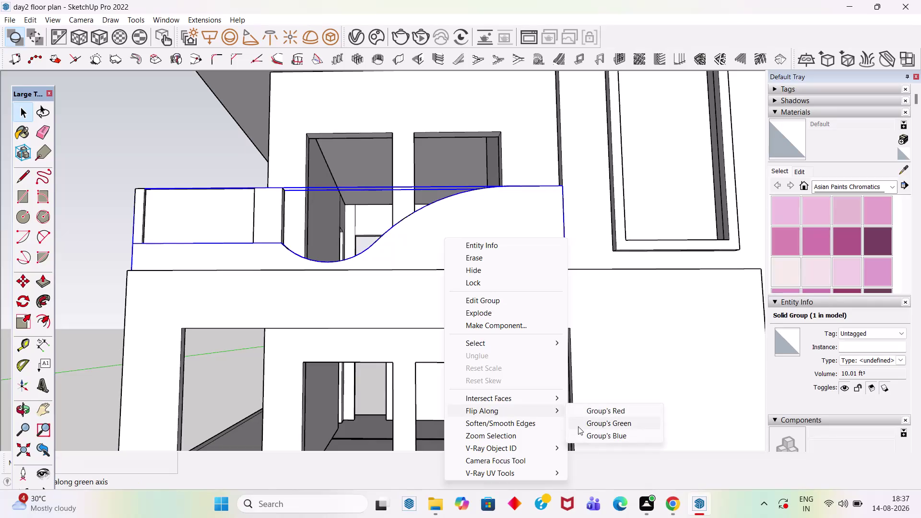
Try deleting the curved cutter shape, inspect the parapet from the side, then undo both changes.
click(605, 438)
scroll(down, 3)
middle_drag(428, 235, 471, 299)
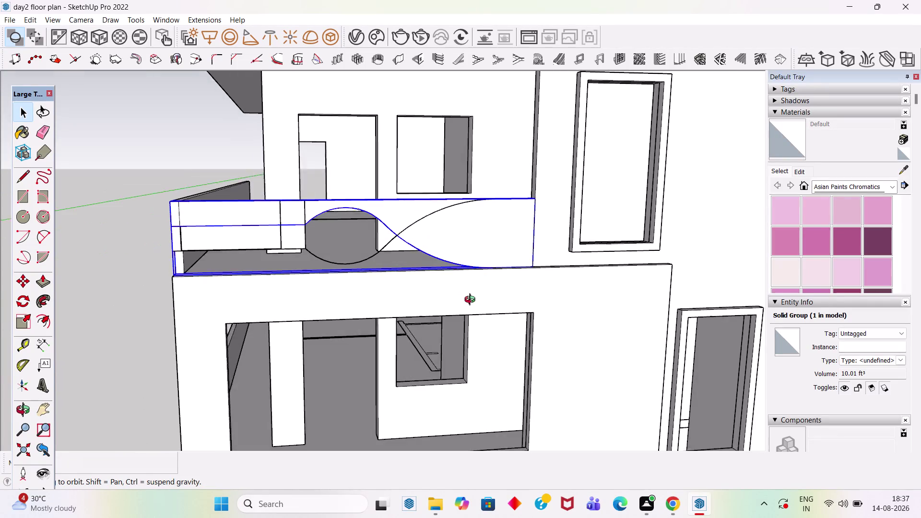
middle_drag(471, 299, 473, 301)
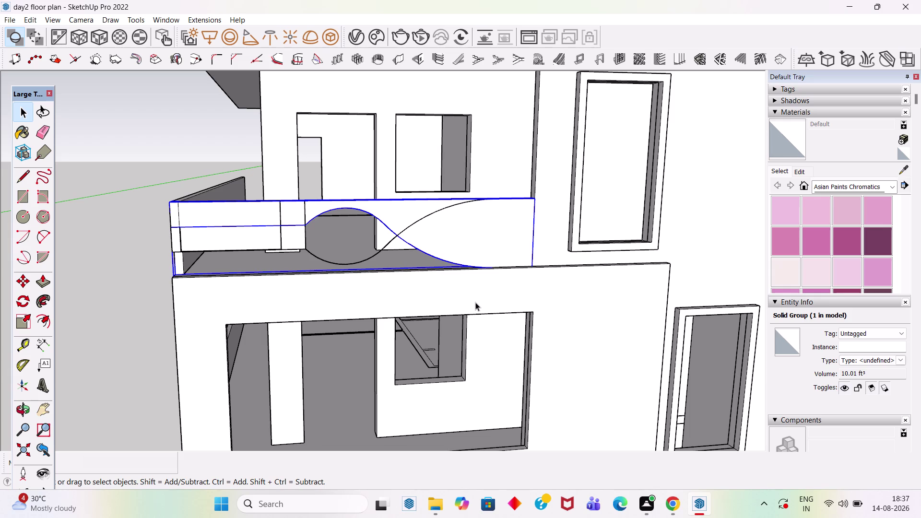
click(268, 246)
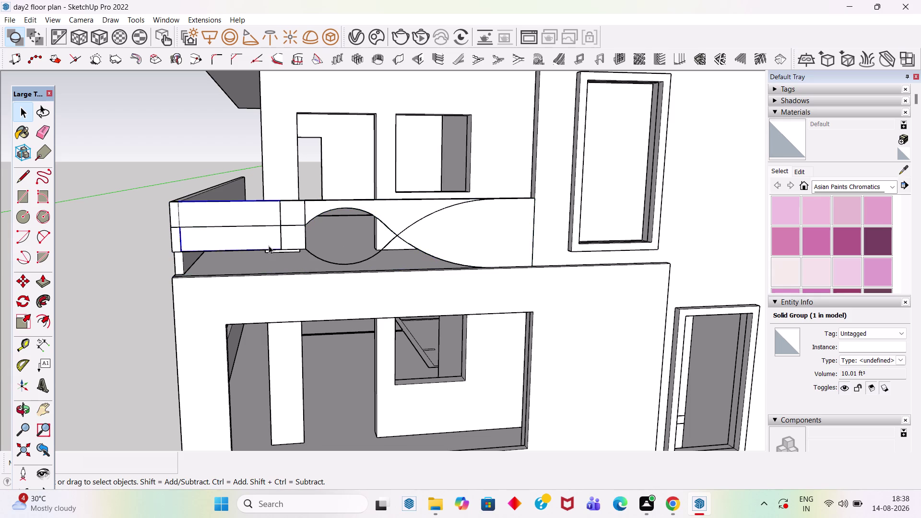
key(Delete)
click(294, 236)
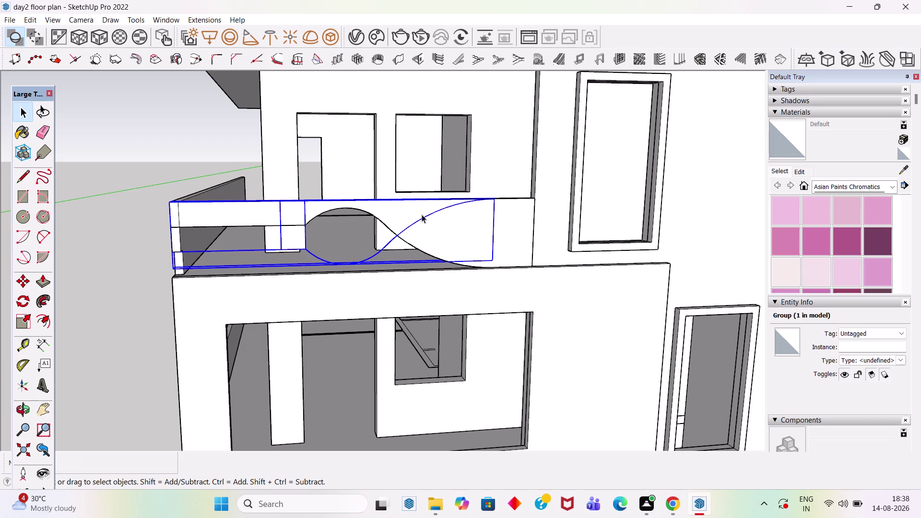
middle_drag(459, 208, 617, 281)
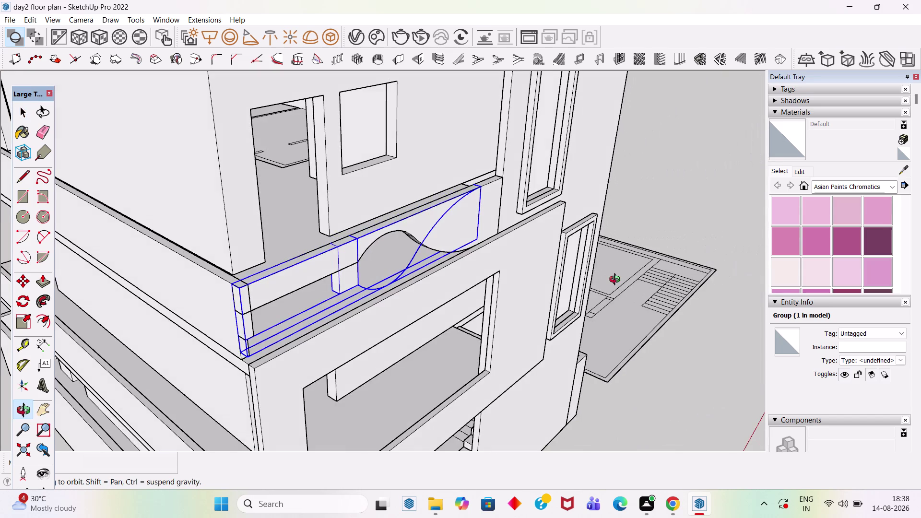
middle_drag(616, 281, 512, 244)
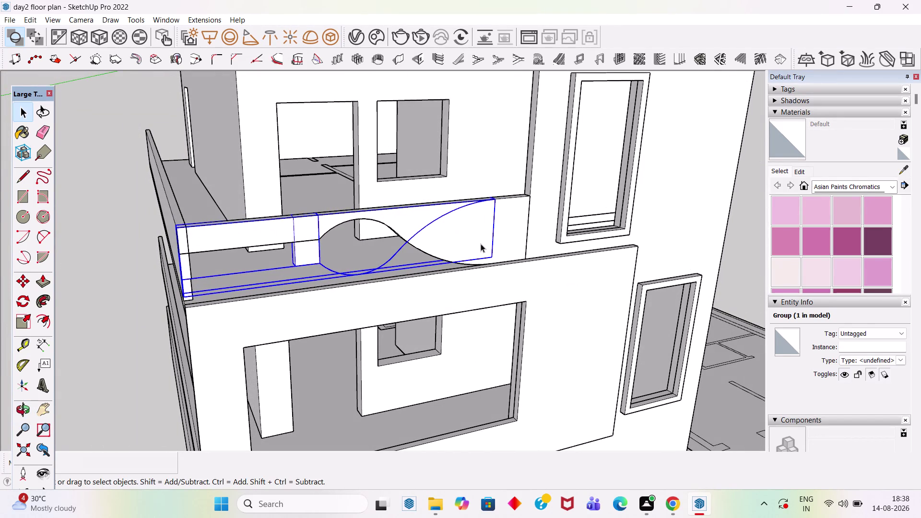
key(ctrl+z)
key(ctrl+z)
Flip the parapet group along Group's Red twice.
right_click(474, 244)
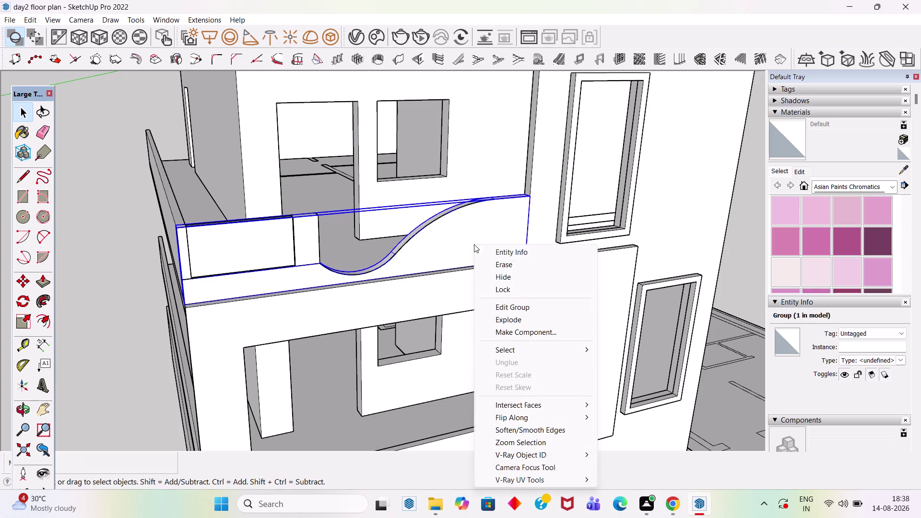
click(519, 417)
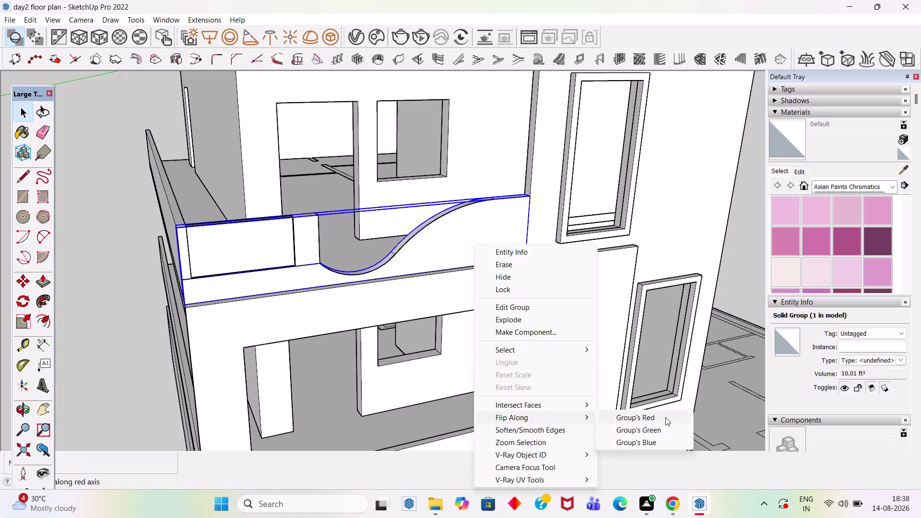
click(656, 429)
right_click(465, 242)
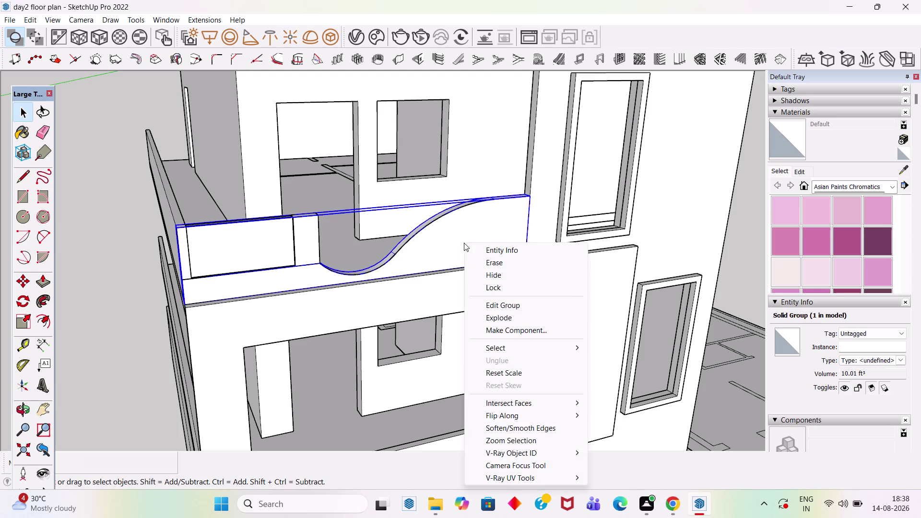
click(516, 413)
click(643, 414)
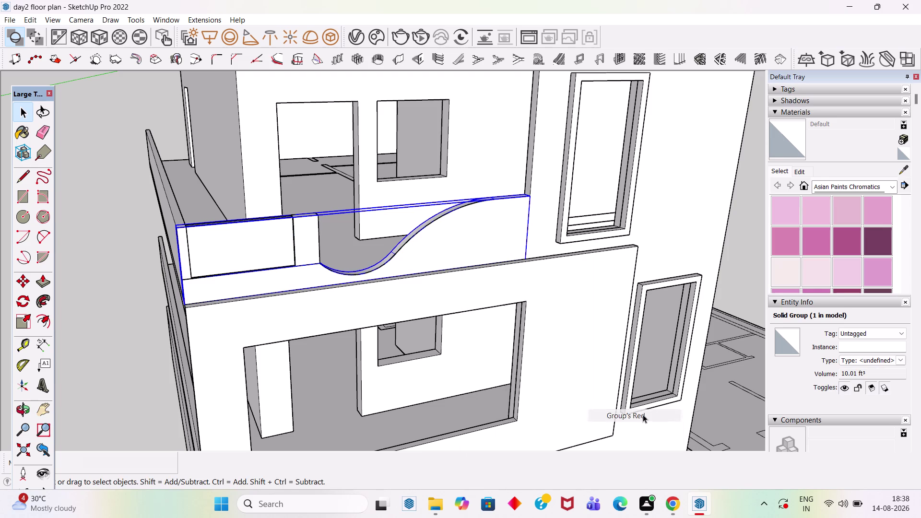
Face the parapet head-on and delete the leftover curved cutter shape.
middle_drag(507, 304, 499, 292)
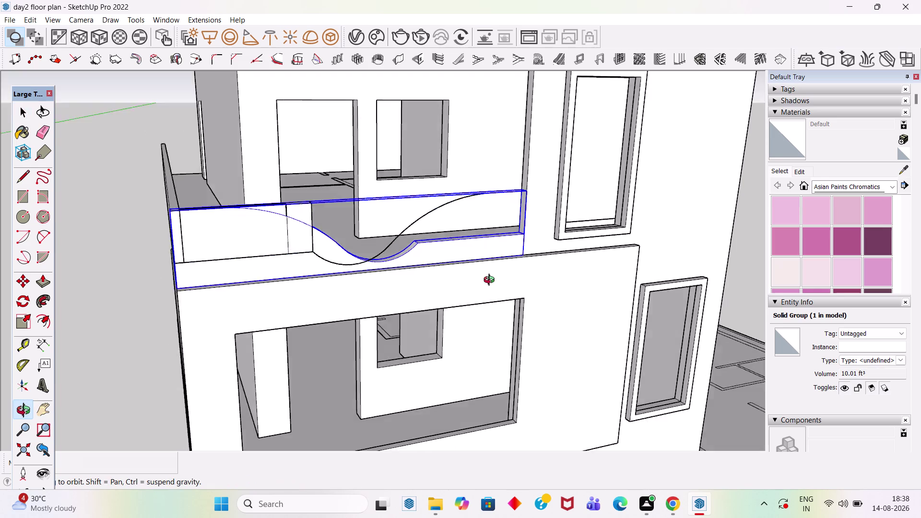
middle_drag(499, 293, 472, 261)
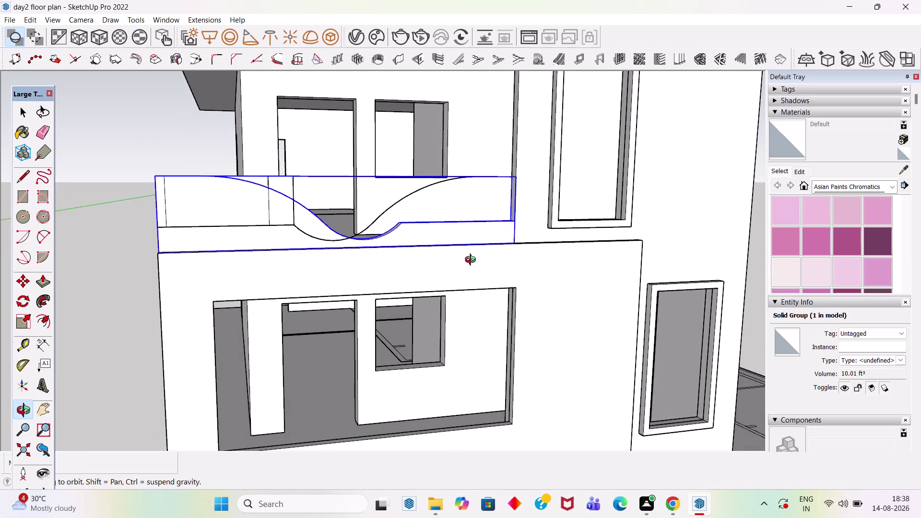
middle_drag(472, 261, 362, 260)
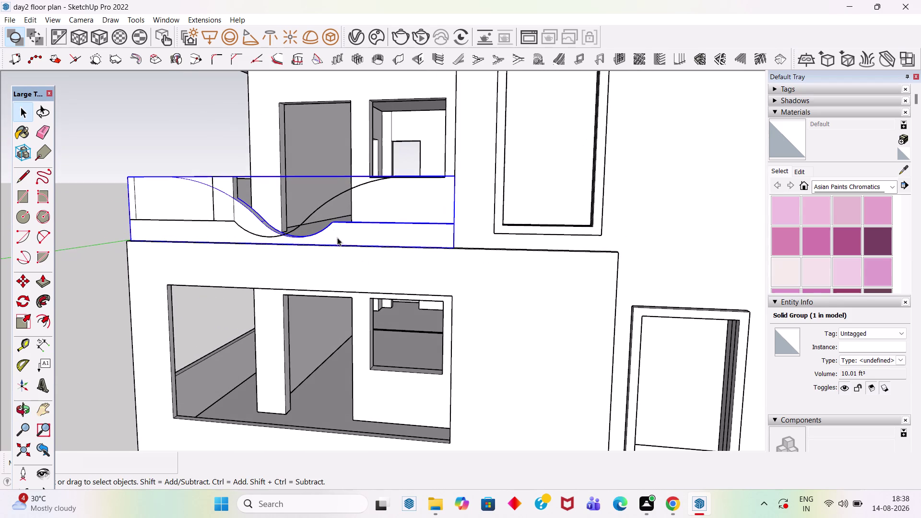
click(326, 202)
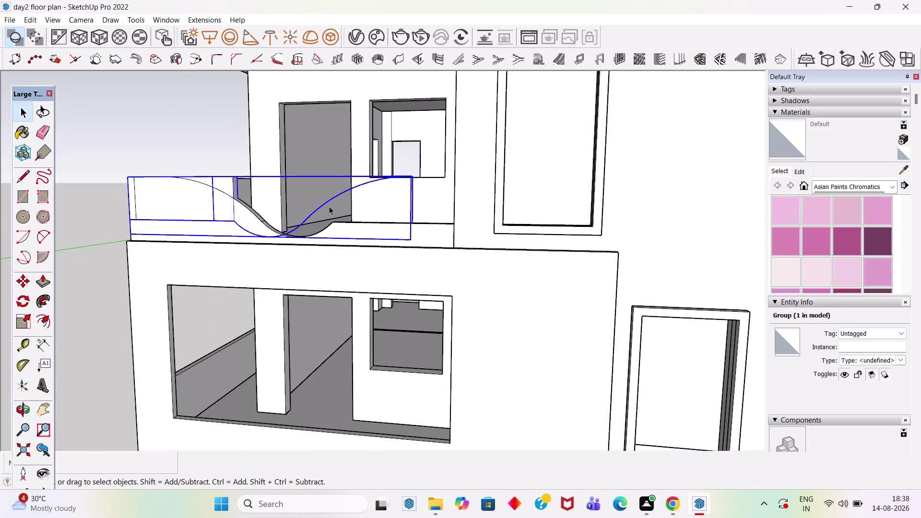
key(Delete)
middle_drag(280, 185, 437, 277)
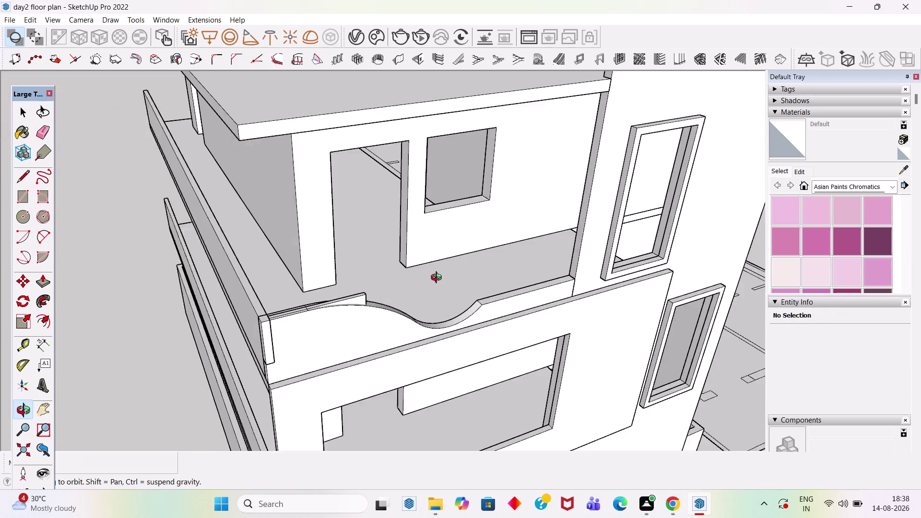
middle_drag(437, 278, 445, 298)
scroll(up, 3)
click(360, 326)
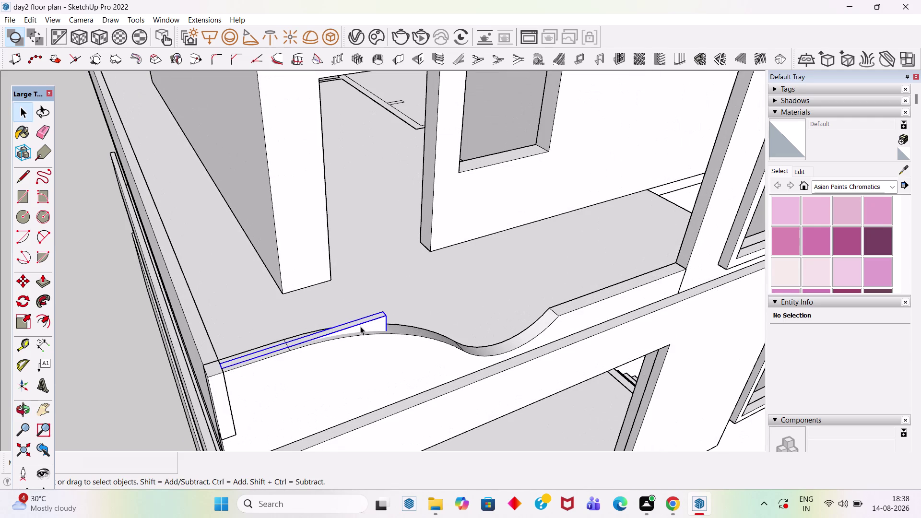
key(Delete)
scroll(down, 3)
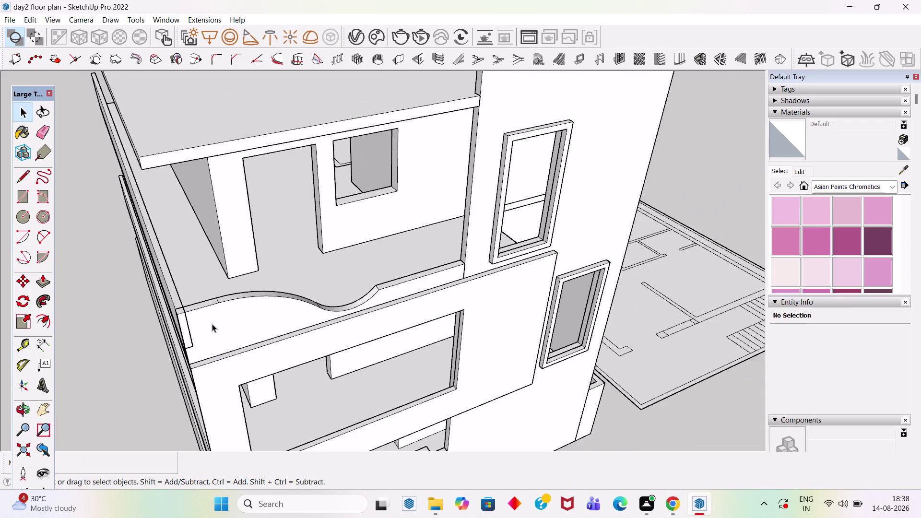
middle_drag(212, 324, 229, 310)
scroll(up, 3)
click(200, 300)
scroll(up, 3)
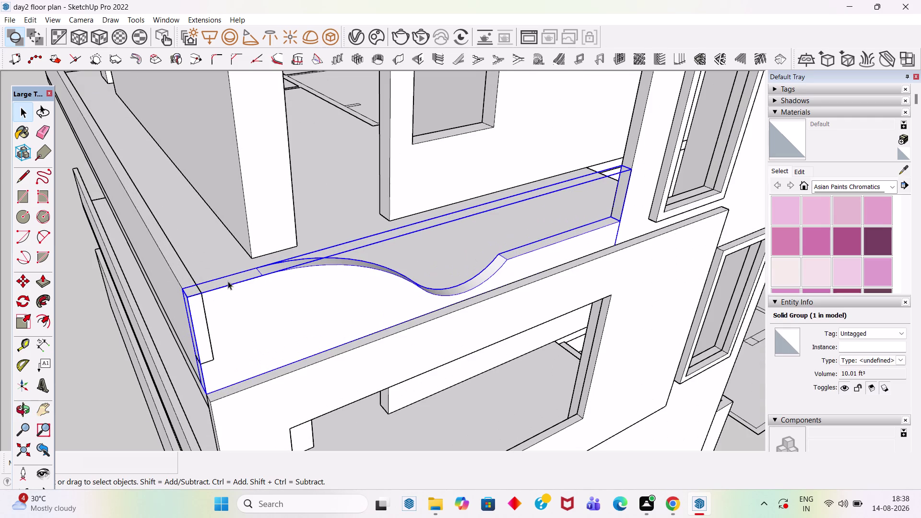
click(229, 282)
scroll(down, 3)
middle_drag(323, 278, 297, 207)
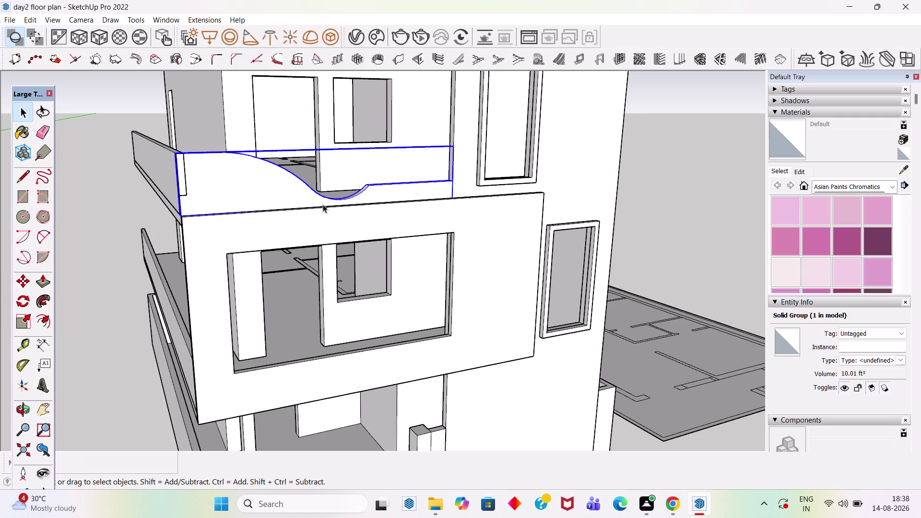
middle_drag(407, 205, 312, 225)
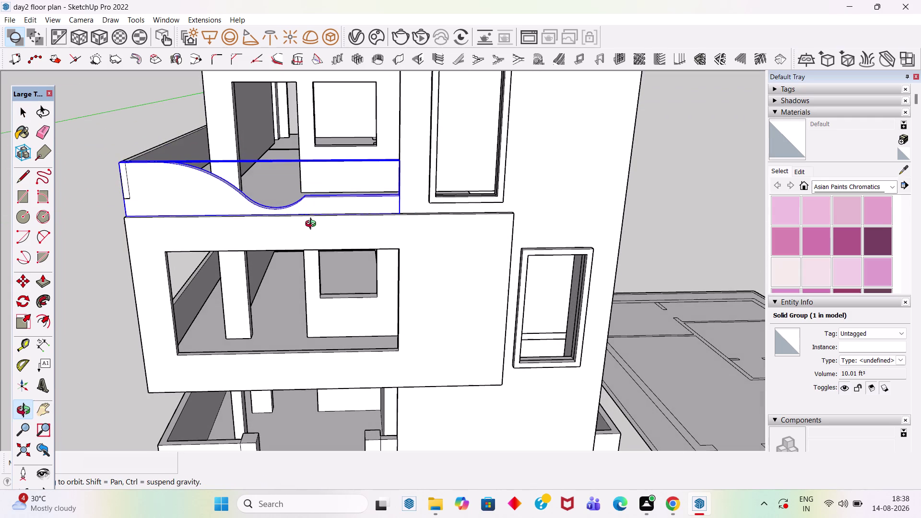
middle_drag(312, 225, 313, 225)
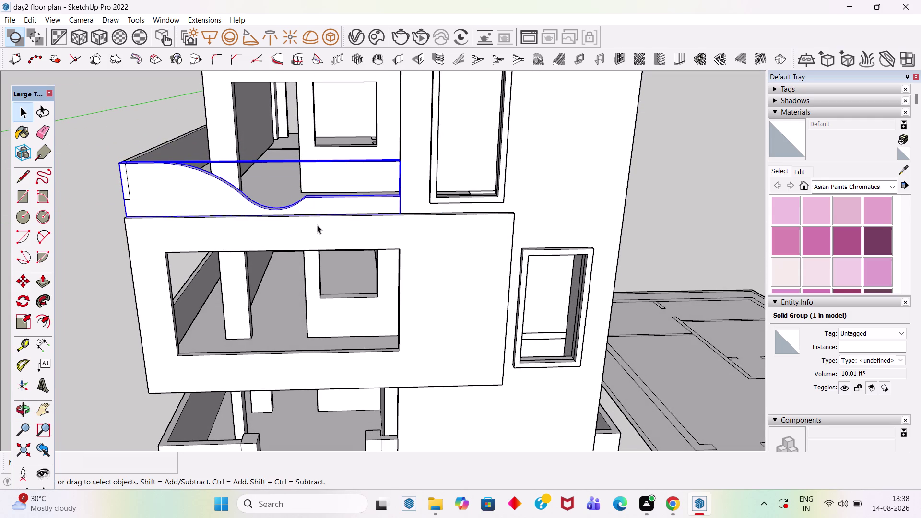
middle_drag(338, 238, 336, 204)
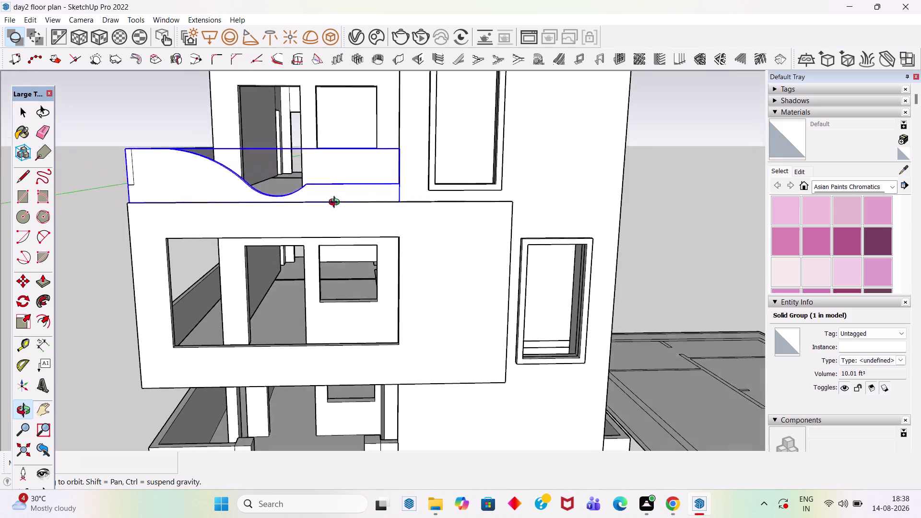
middle_drag(336, 204, 336, 200)
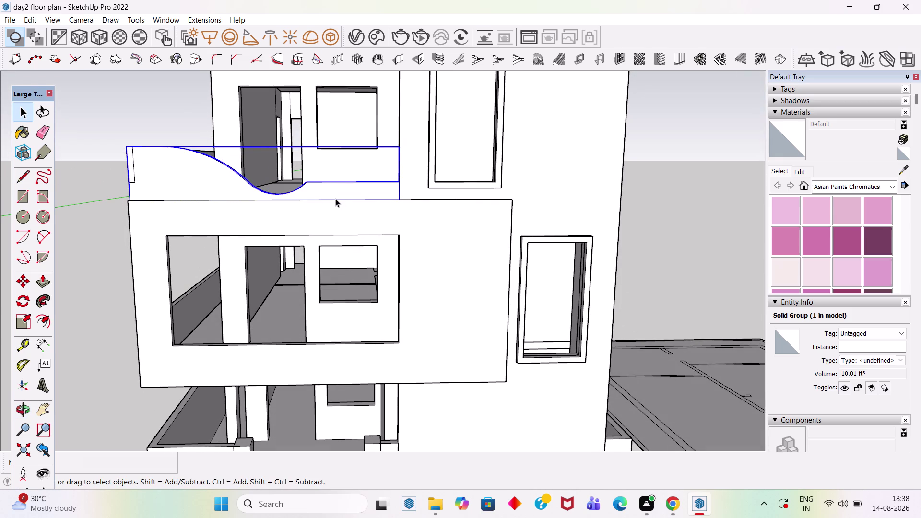
scroll(up, 3)
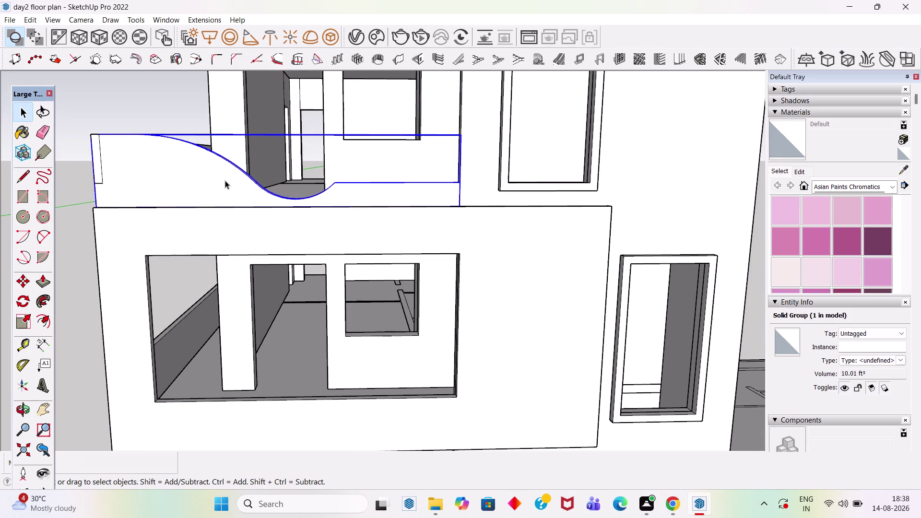
key(m)
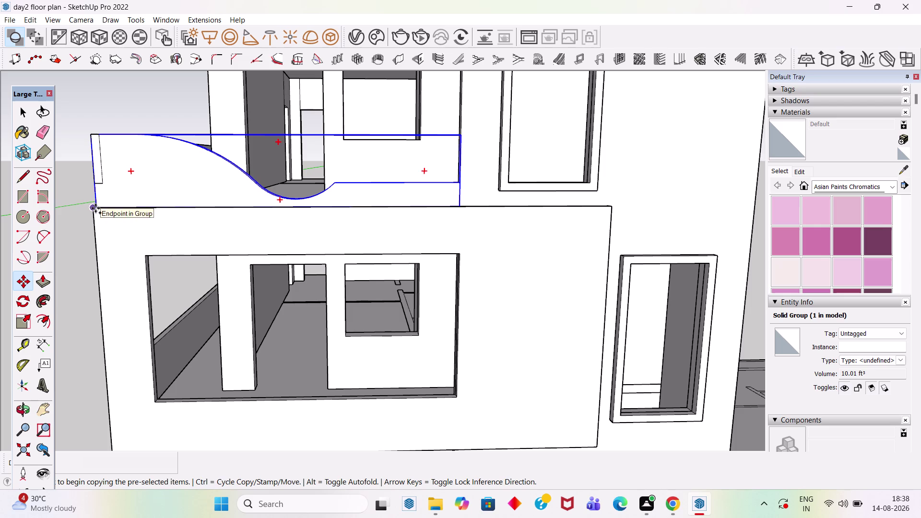
Place a raised copy of the parapet and inspect the stacked parapets from below.
drag(96, 208, 97, 202)
click(91, 133)
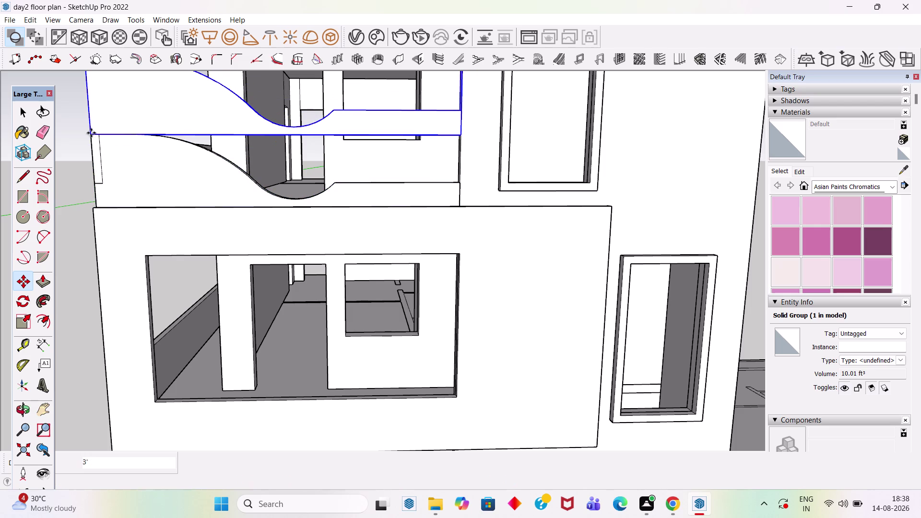
key(space)
scroll(up, 3)
middle_drag(200, 188, 402, 265)
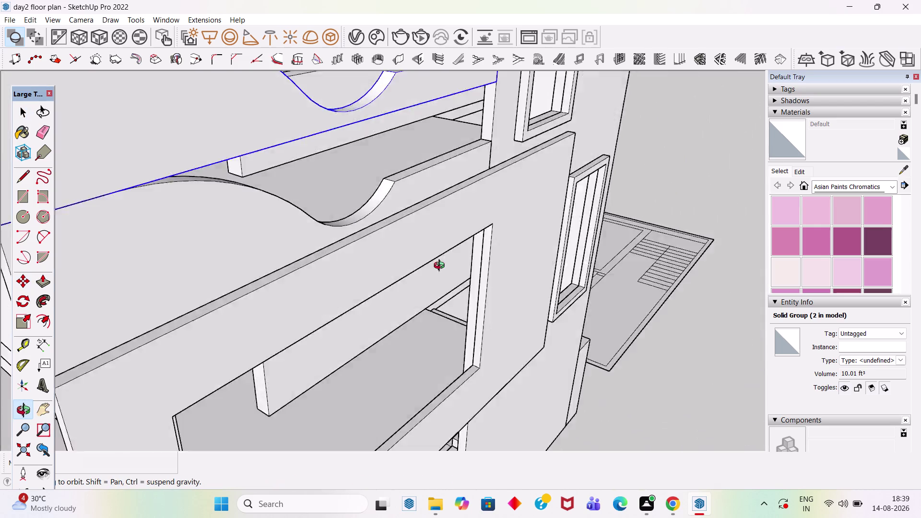
middle_drag(402, 265, 525, 320)
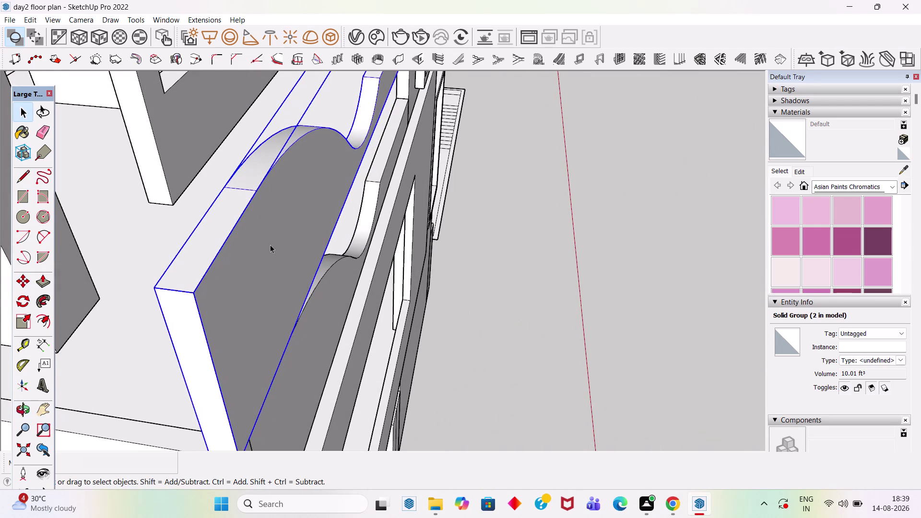
scroll(down, 3)
click(301, 320)
middle_drag(350, 323, 296, 298)
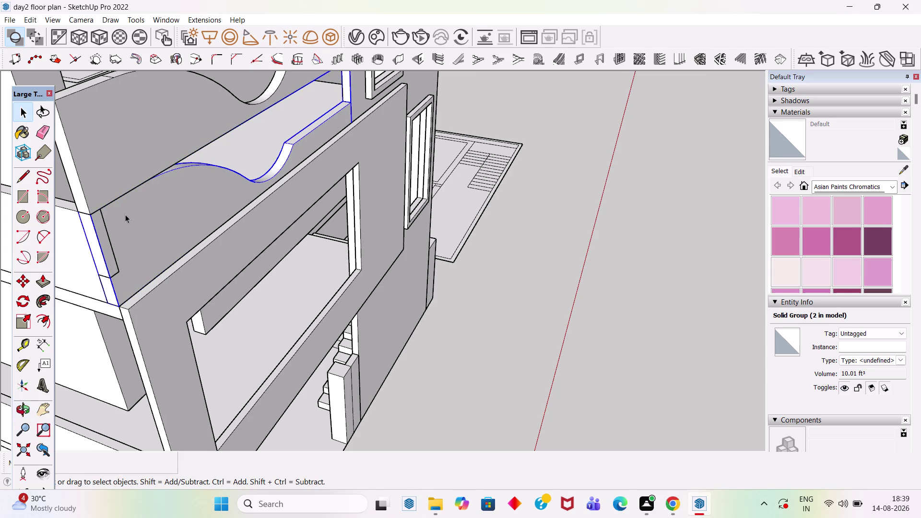
Move the curved balcony parapet 4 inches toward the balcony edge.
double_click(126, 215)
click(553, 305)
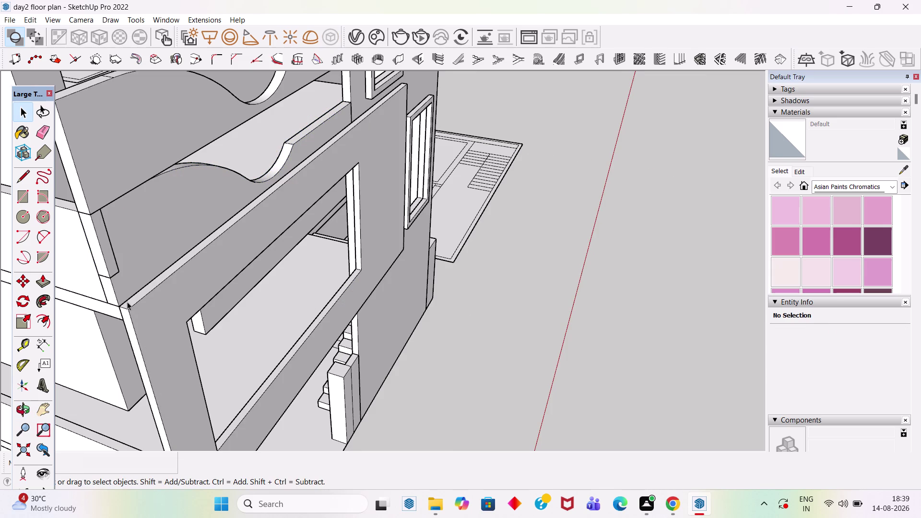
click(120, 300)
key(m)
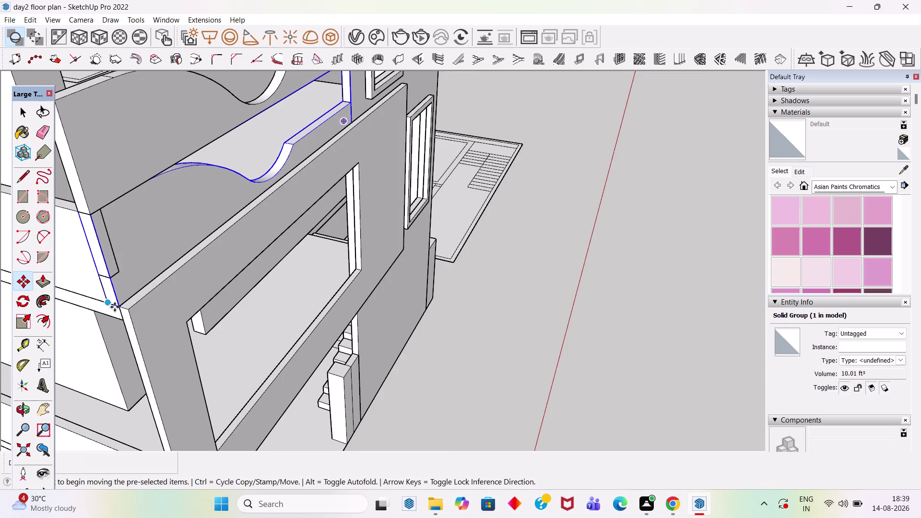
drag(119, 307, 133, 308)
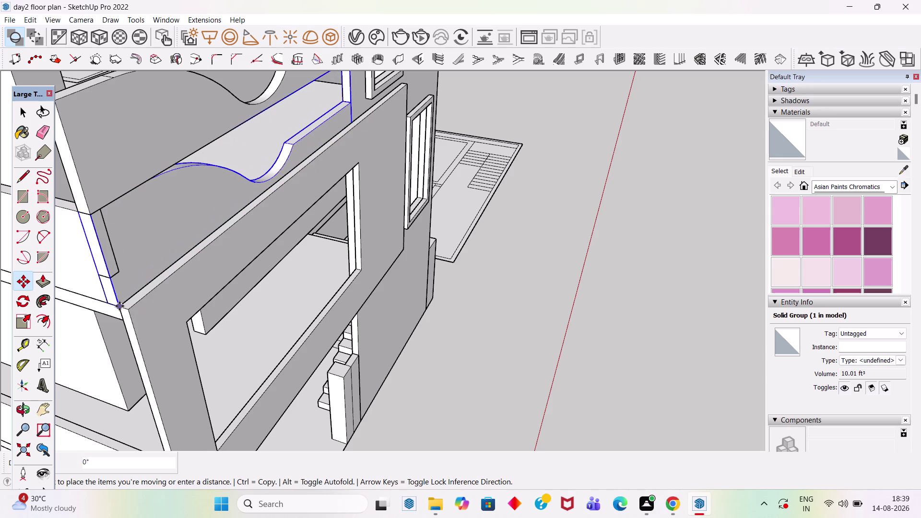
click(129, 315)
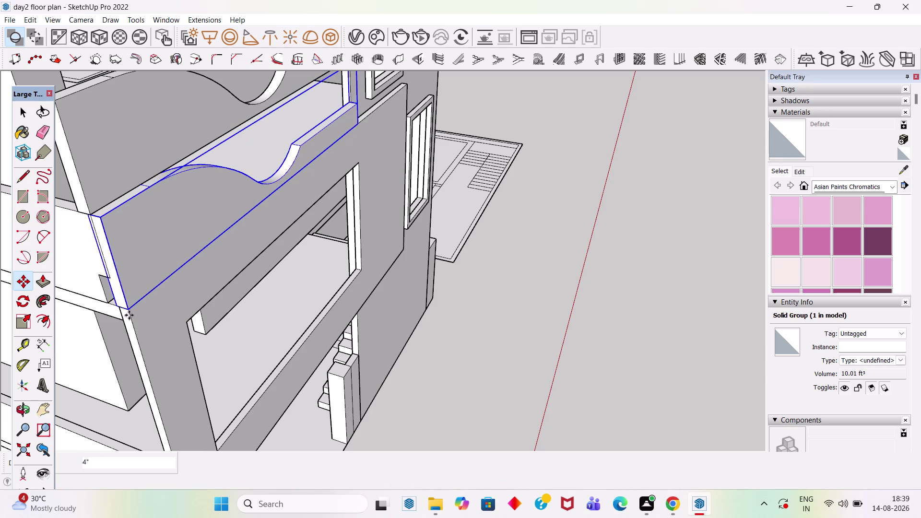
middle_drag(240, 304, 336, 306)
scroll(up, 3)
middle_drag(391, 324, 330, 283)
key(space)
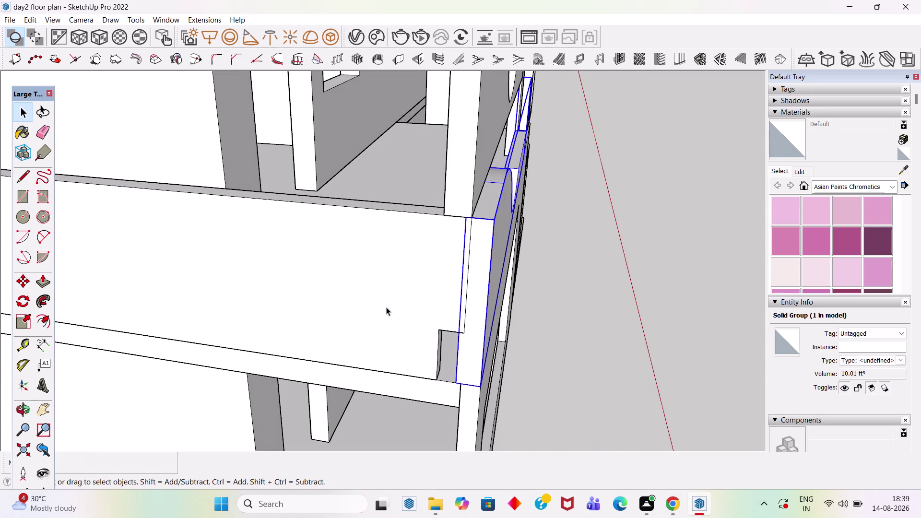
Push/Pull the wall group's narrow end face out about 3 11/16 inches.
key(space)
double_click(439, 306)
scroll(up, 3)
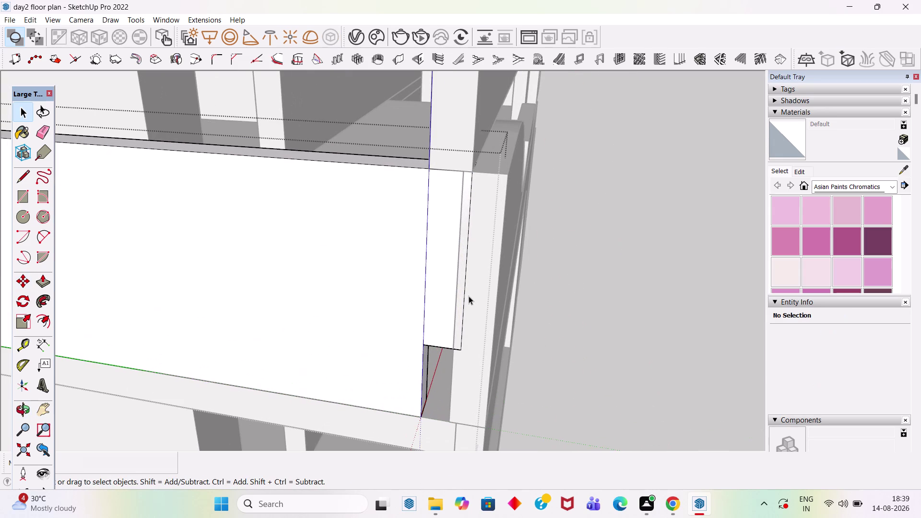
key(p)
click(466, 285)
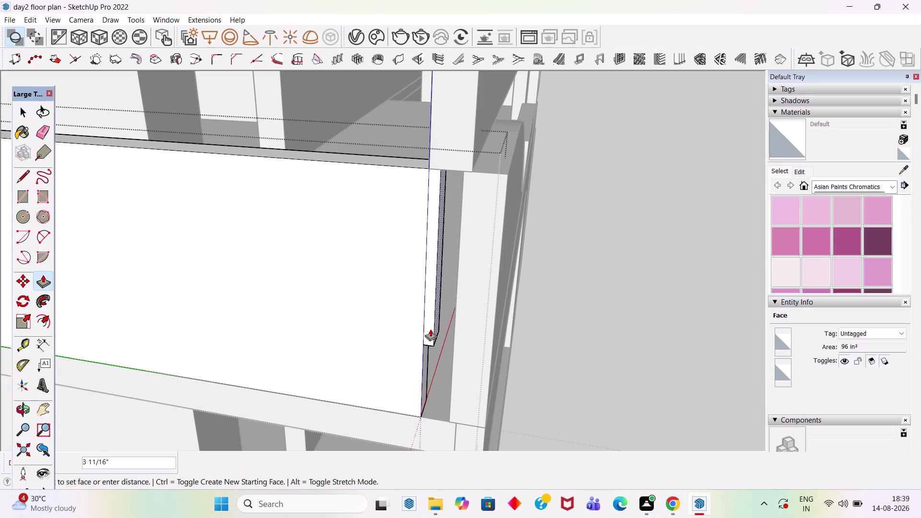
click(423, 360)
key(space)
click(539, 350)
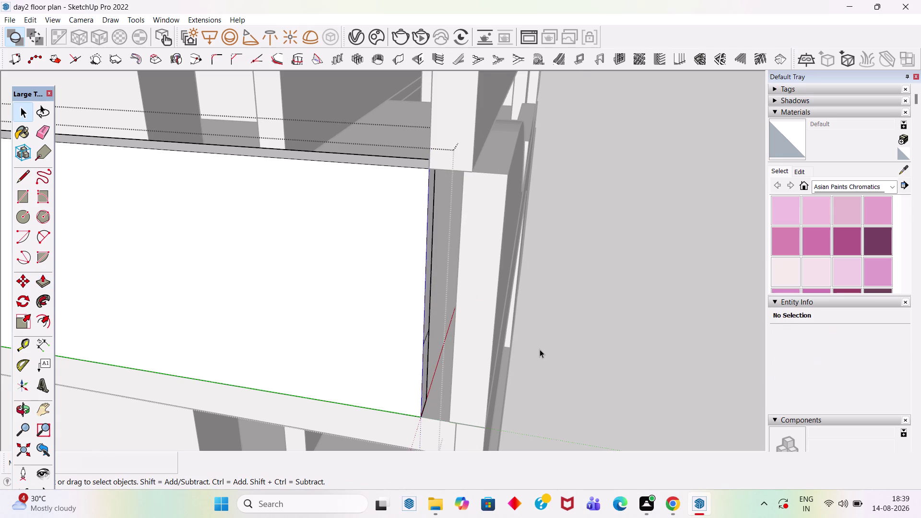
click(469, 395)
scroll(down, 3)
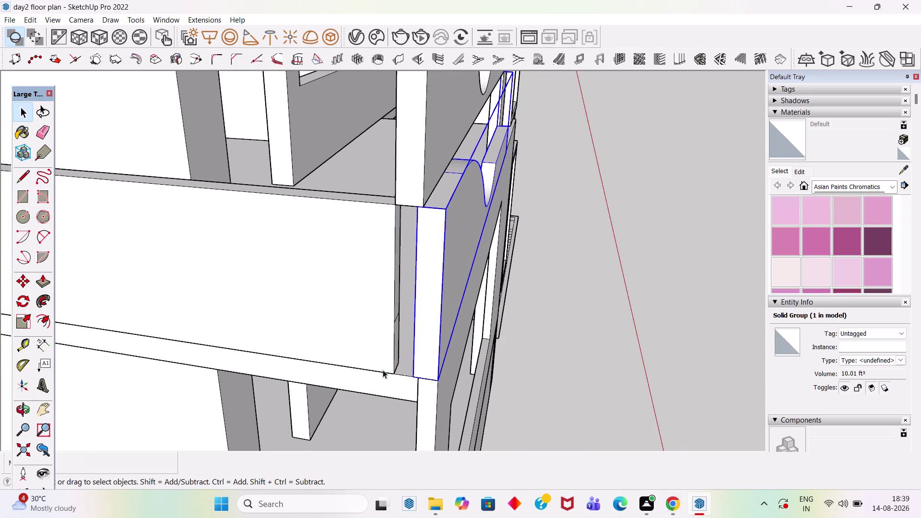
Move the curved parapet another 4 inches along the wall.
key(m)
click(415, 376)
click(393, 373)
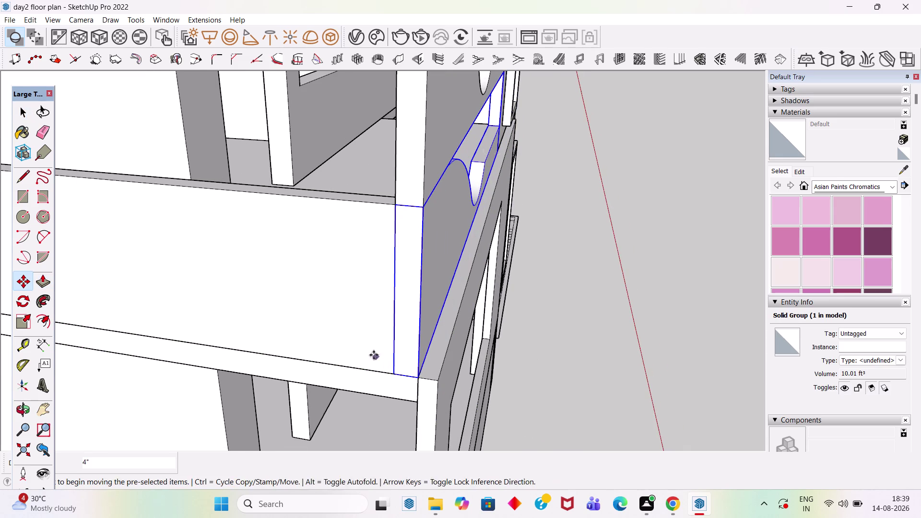
key(space)
scroll(down, 3)
middle_drag(491, 329, 253, 304)
scroll(down, 3)
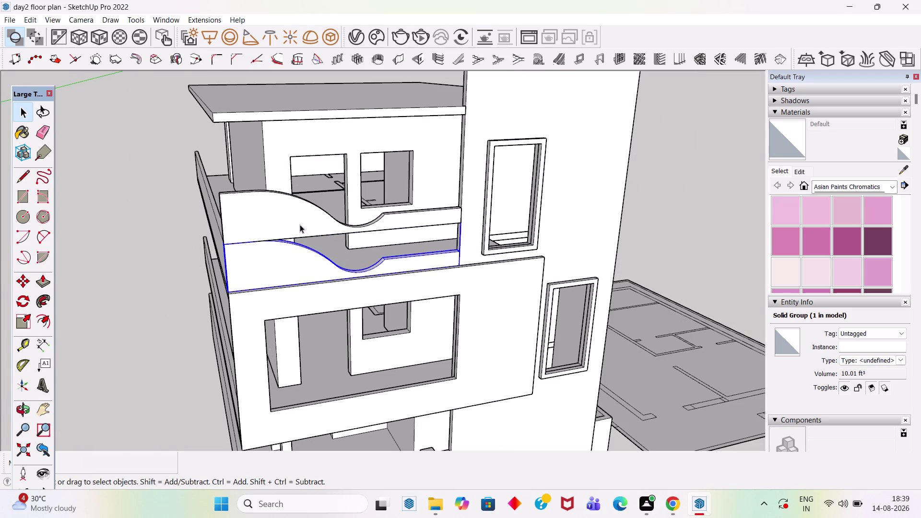
Select the upper curved parapet copy and bring up its context menu.
click(300, 224)
scroll(up, 3)
middle_drag(363, 234, 320, 202)
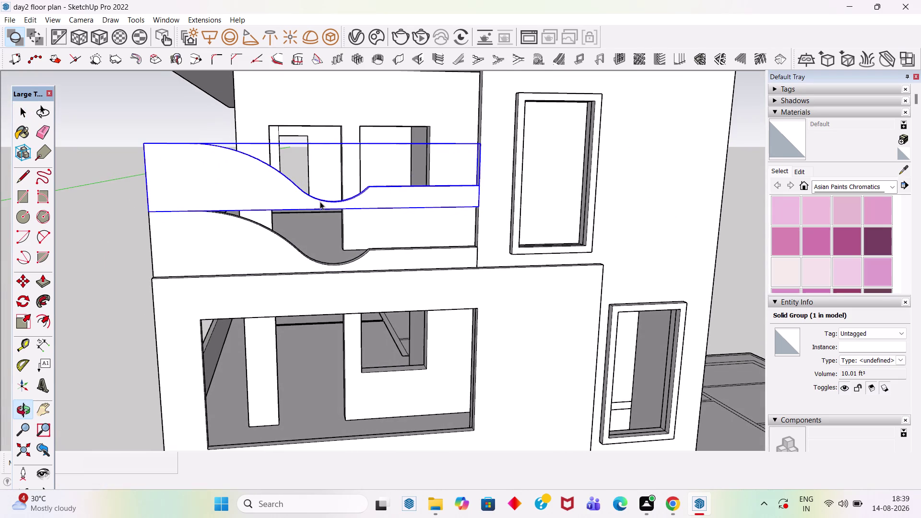
right_click(307, 202)
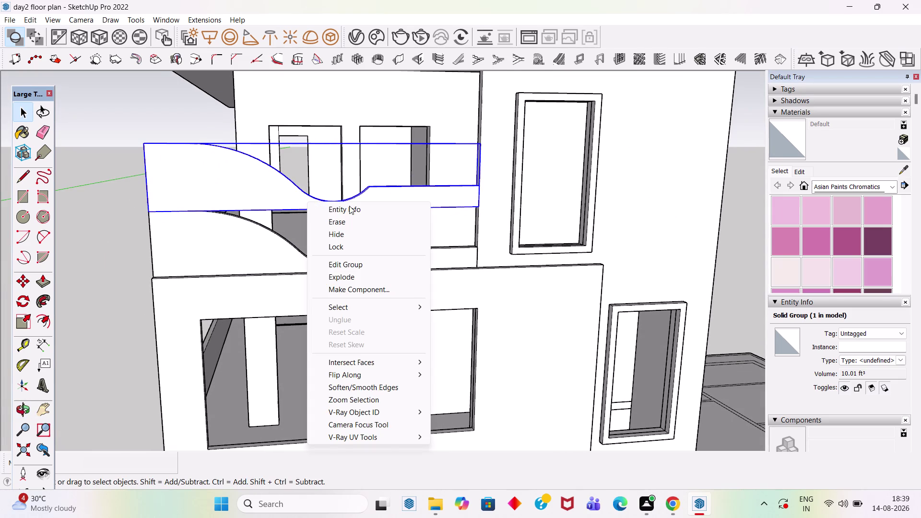
Flip the upper parapet along Group's Red, then along Group's Blue.
click(368, 377)
click(472, 377)
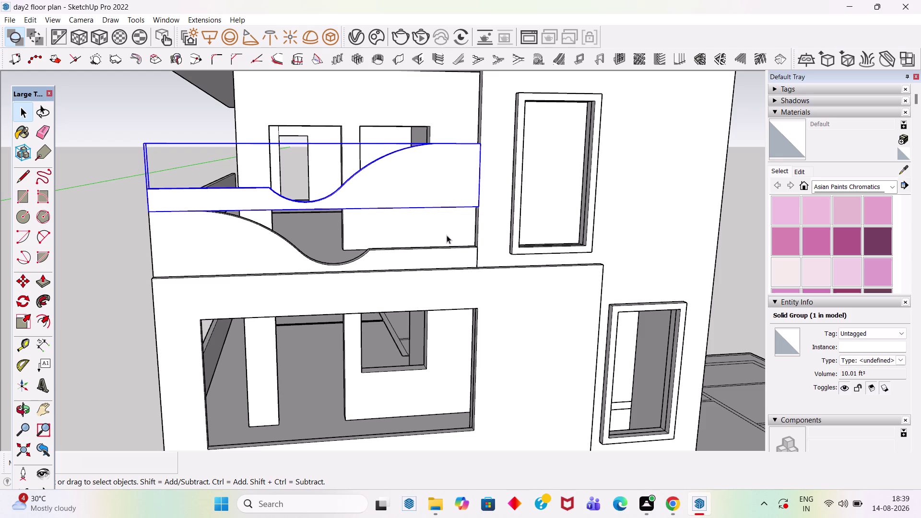
right_click(418, 194)
click(460, 365)
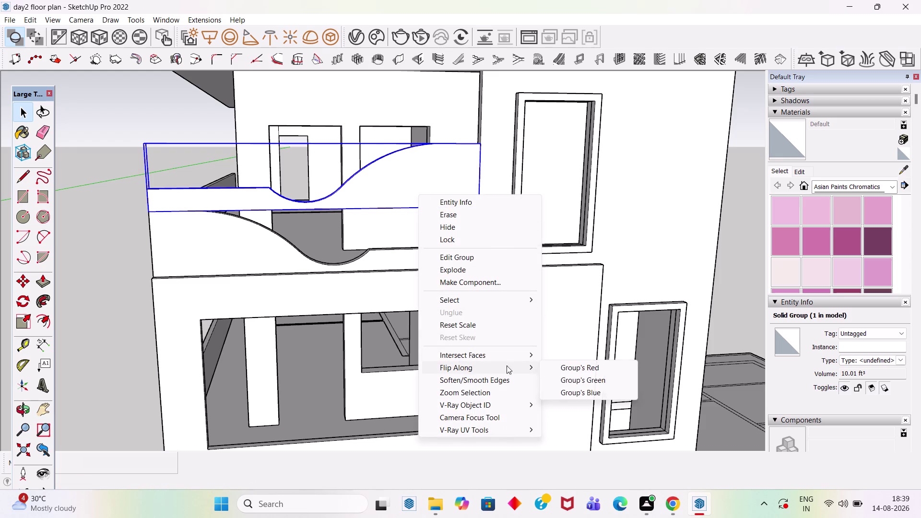
click(578, 381)
right_click(405, 191)
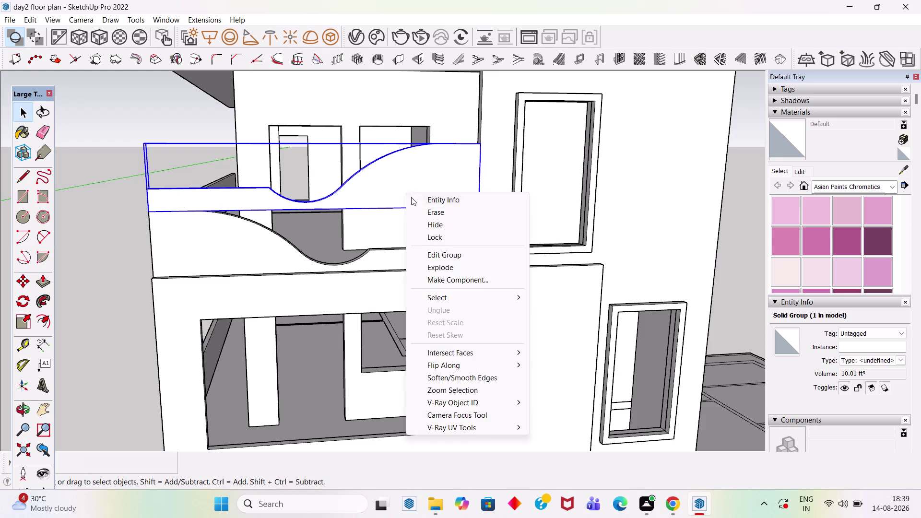
click(463, 365)
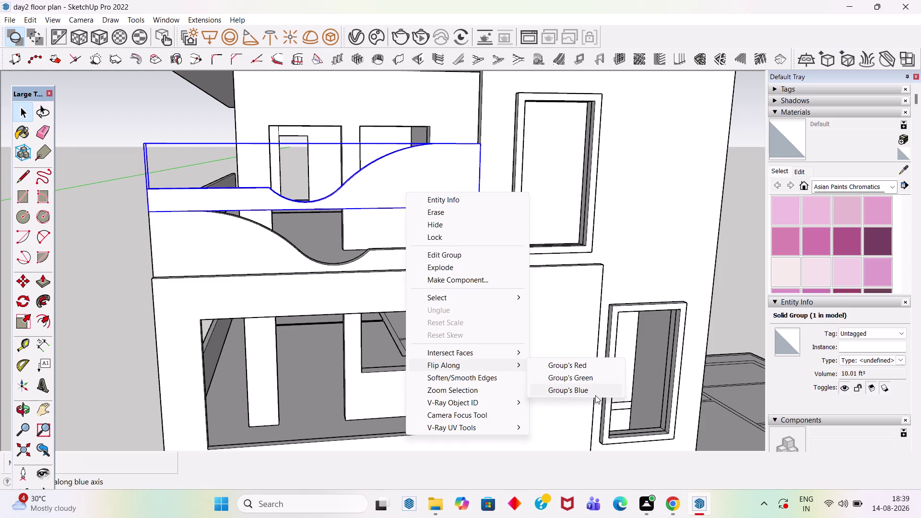
click(577, 391)
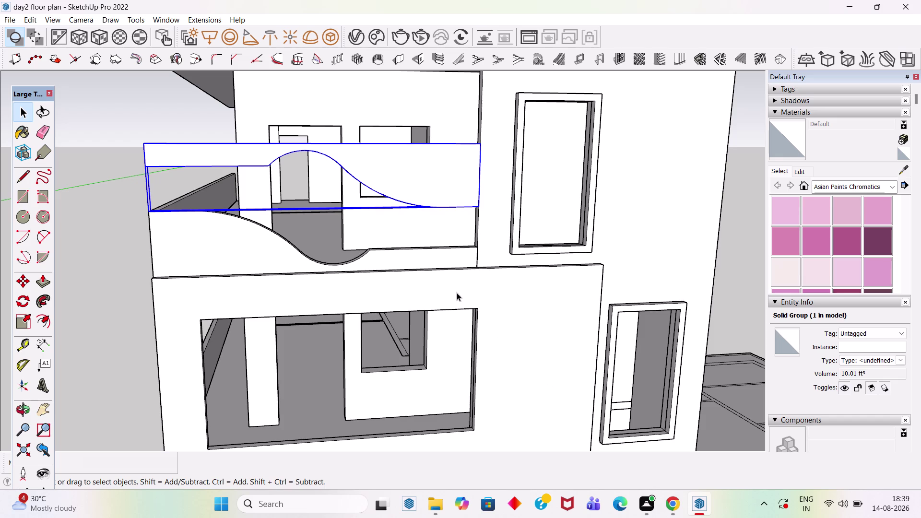
Move the flipped parapet 2 feet down onto the lower parapet.
key(m)
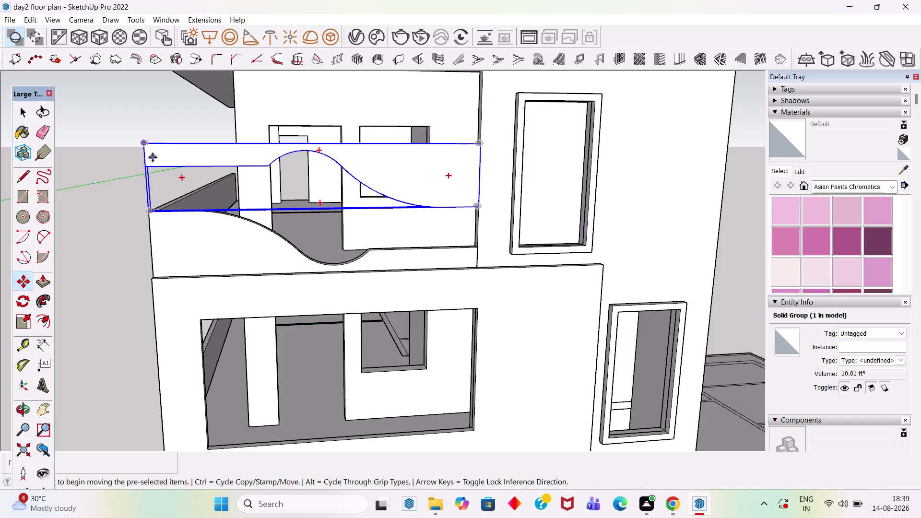
click(144, 165)
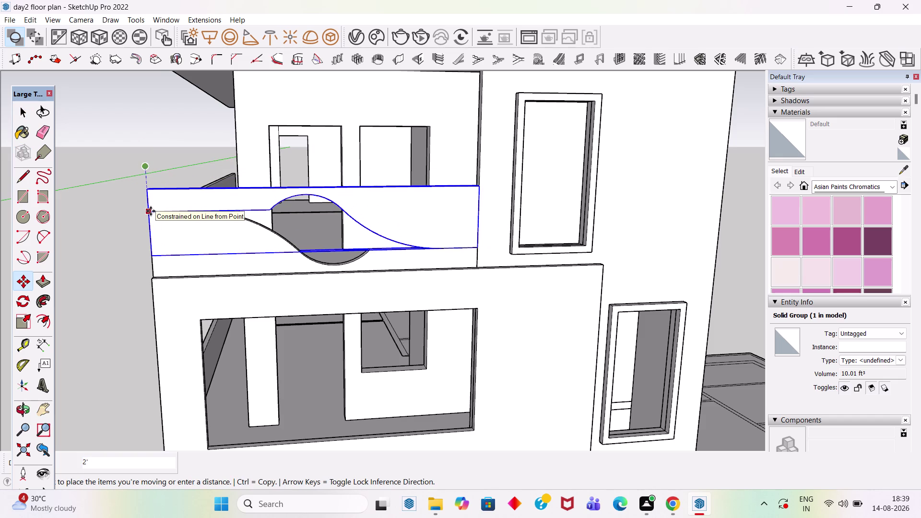
click(151, 211)
key(space)
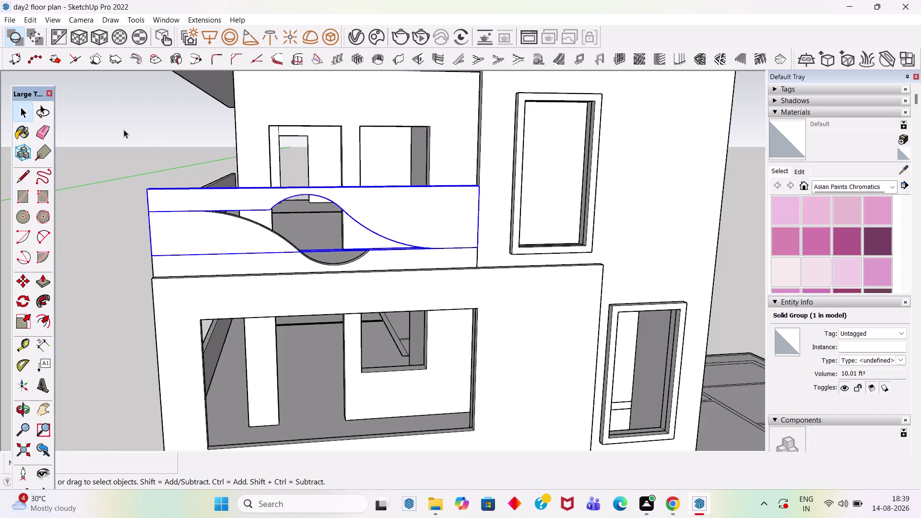
click(123, 129)
scroll(down, 3)
Delete the flipped overlapping parapet copy and select the remaining curved parapet.
middle_drag(405, 287, 461, 238)
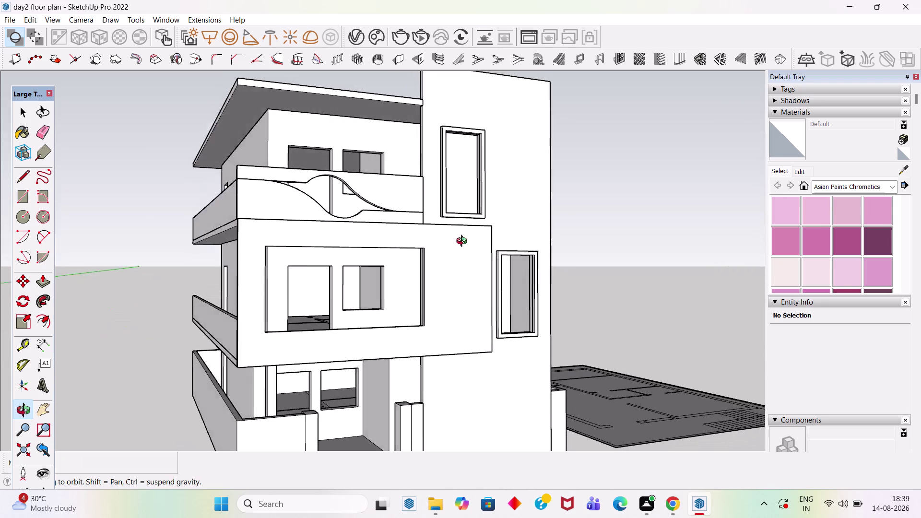
middle_drag(461, 239, 370, 299)
scroll(up, 3)
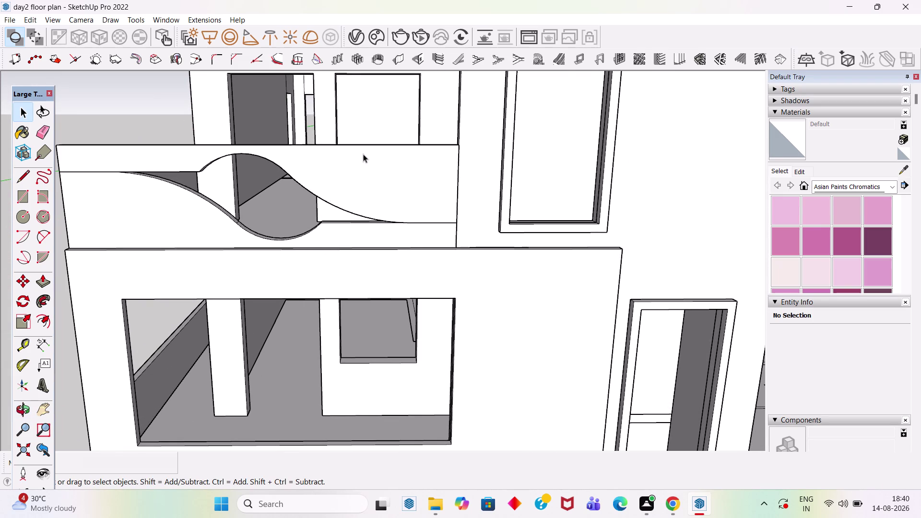
click(366, 177)
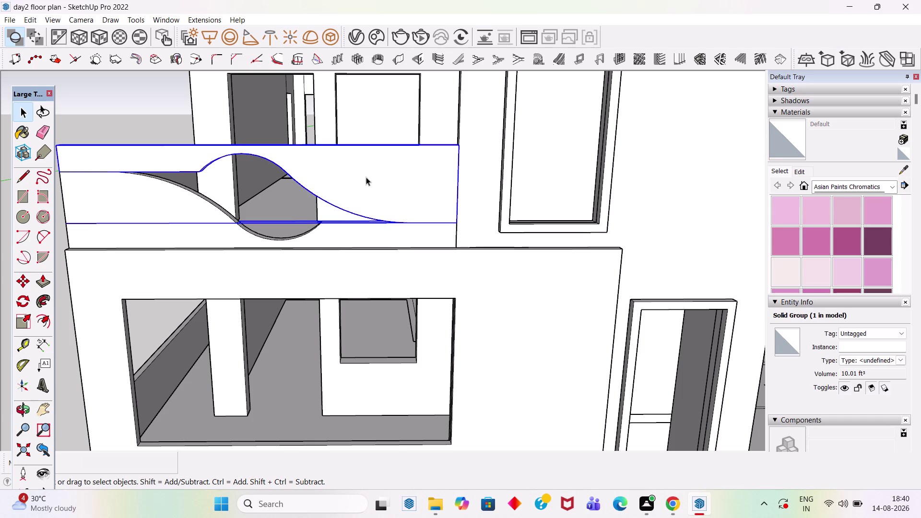
right_click(366, 177)
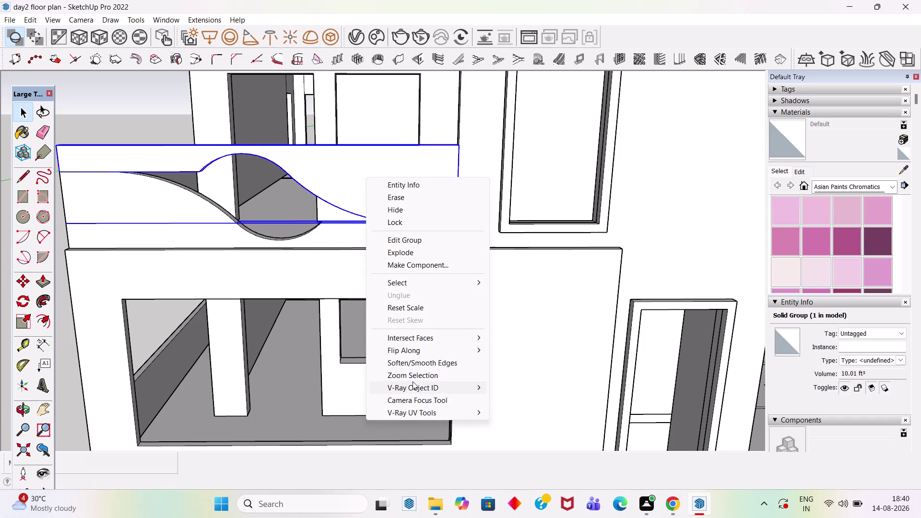
key(Delete)
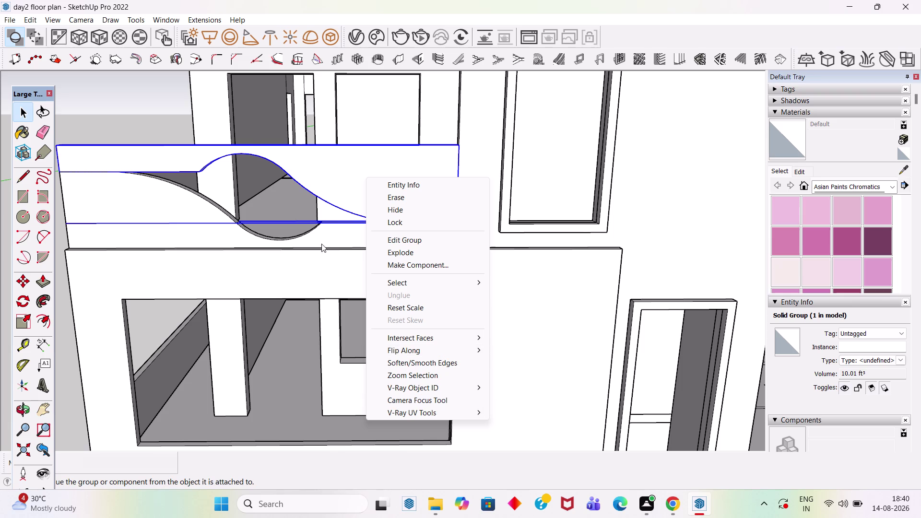
click(166, 113)
key(Delete)
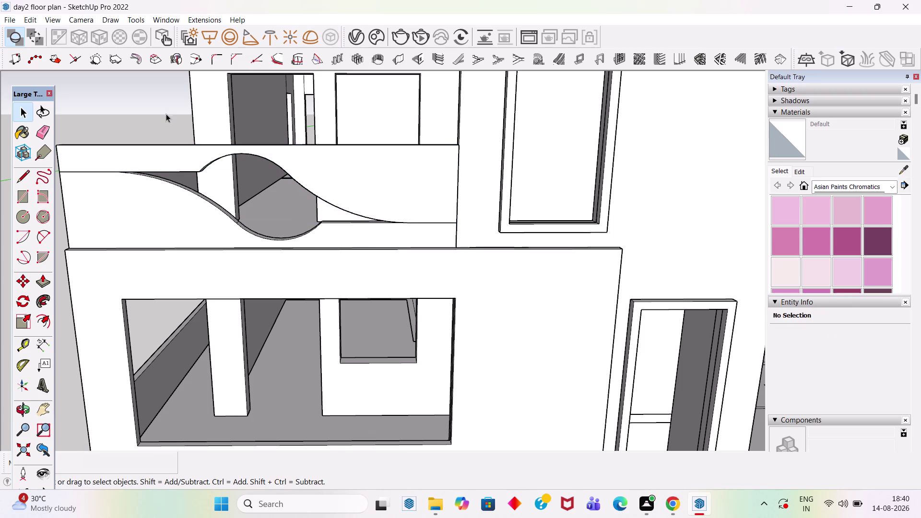
click(190, 158)
key(Delete)
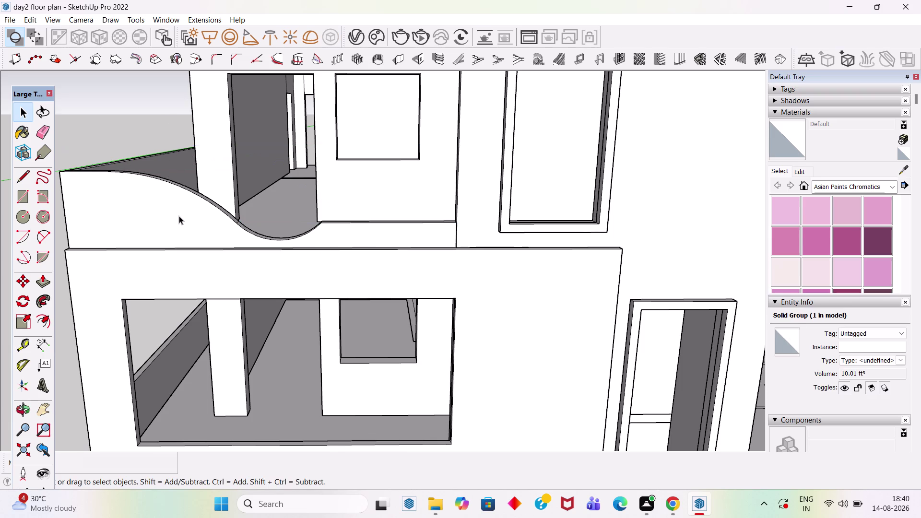
click(179, 221)
Make a moved copy of the curved parapet and select the copy.
key(m)
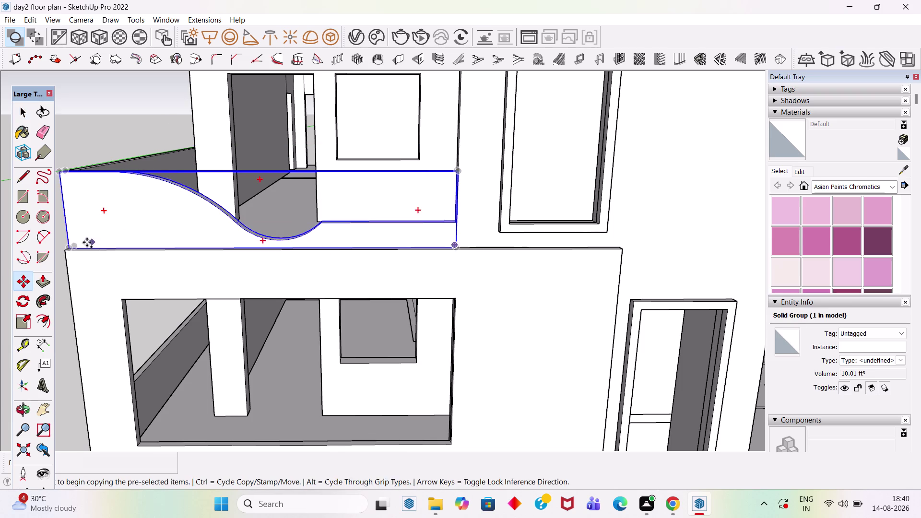
scroll(up, 3)
click(70, 242)
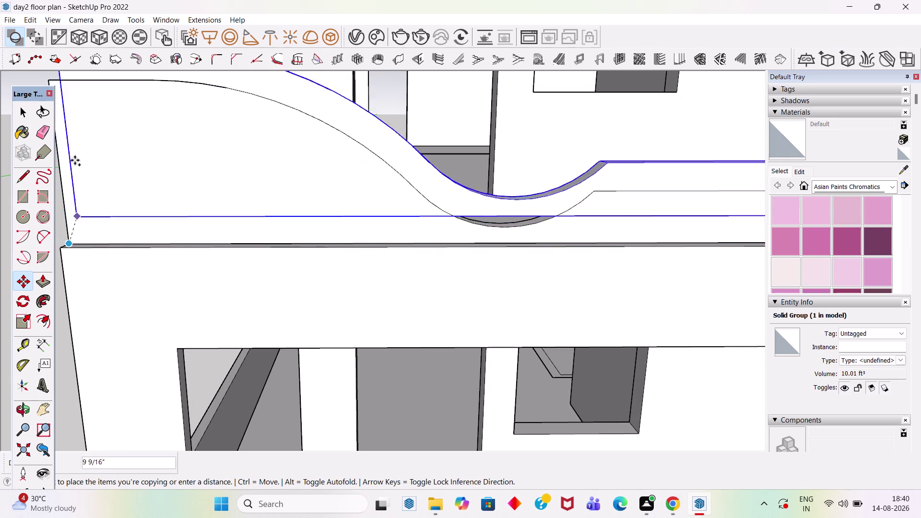
click(48, 81)
scroll(down, 3)
scroll(down, 3)
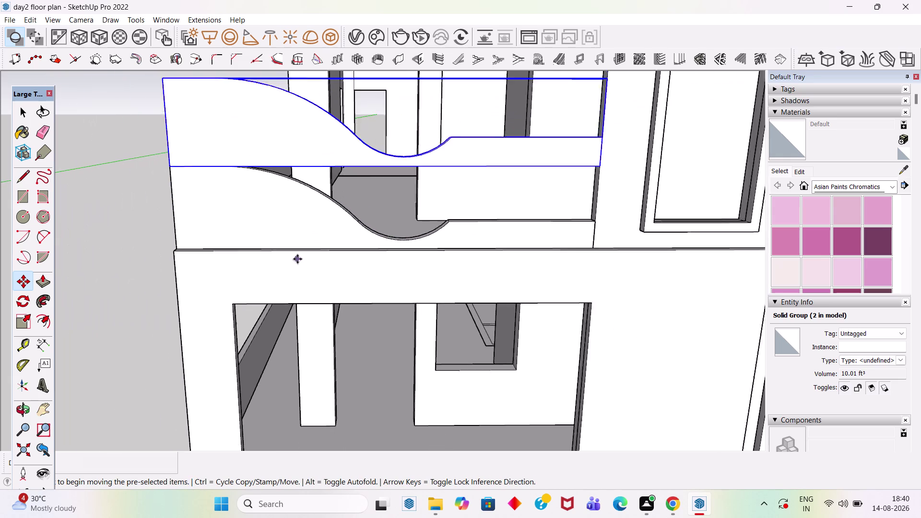
scroll(down, 3)
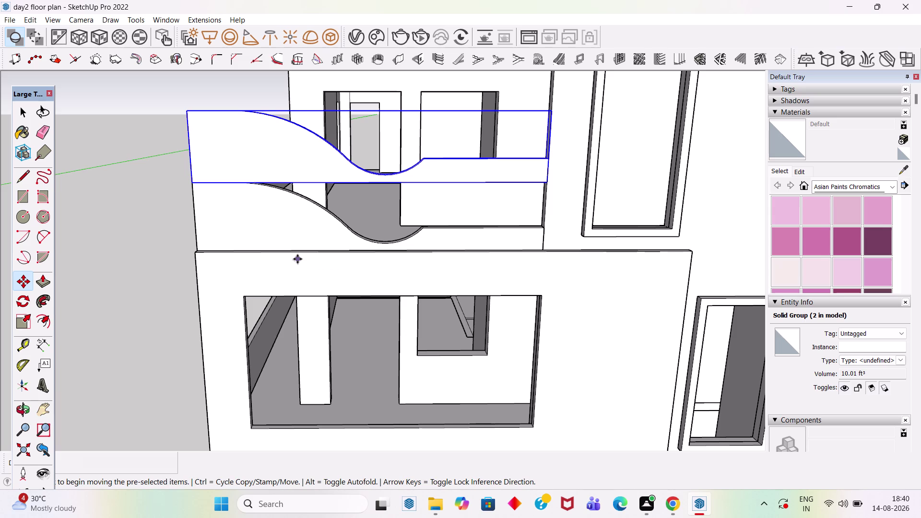
Rotate the parapet copy 180° and pick it up by its corner to move.
key(q)
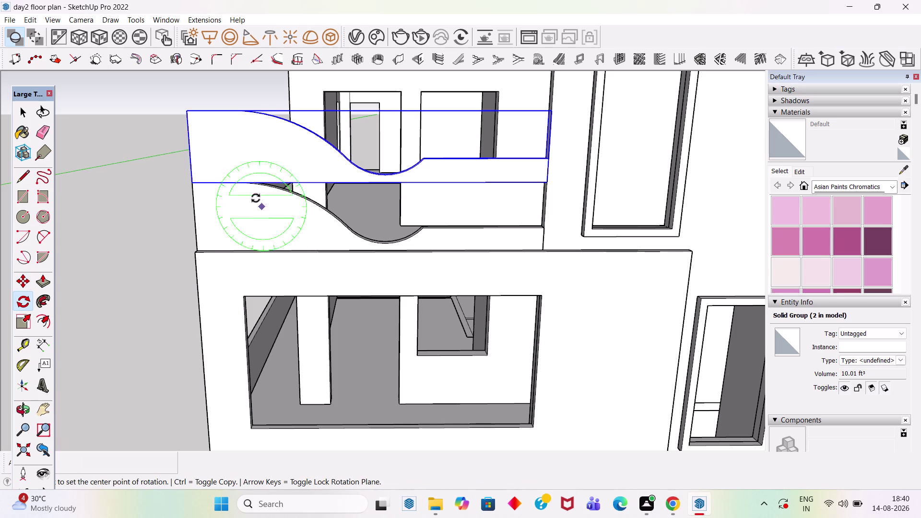
click(195, 182)
click(545, 184)
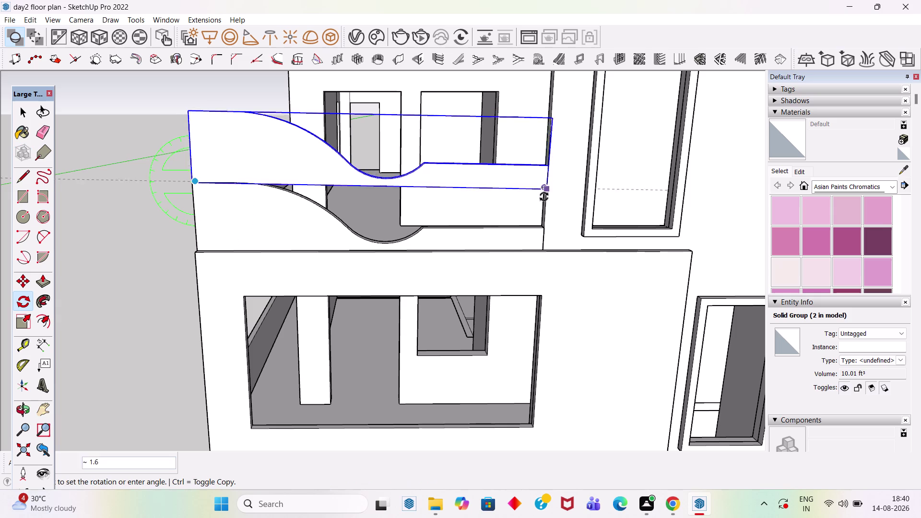
click(61, 180)
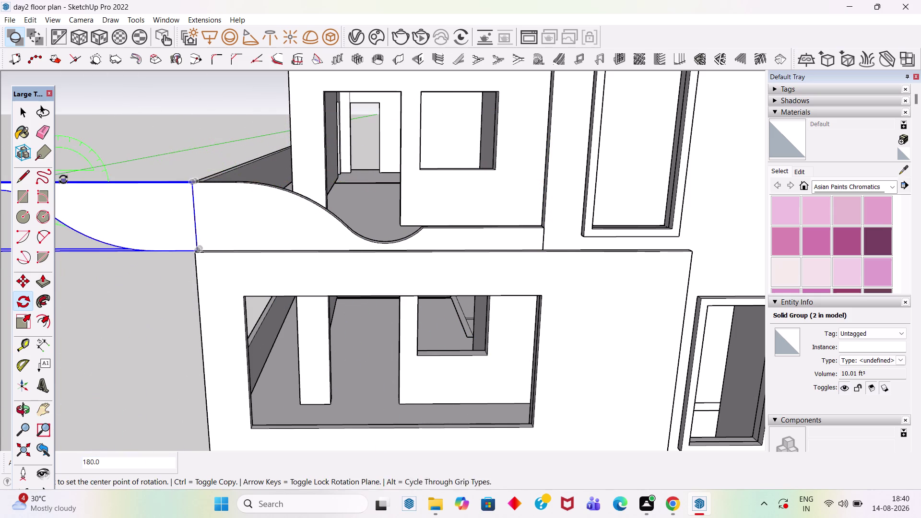
scroll(down, 3)
key(m)
scroll(up, 3)
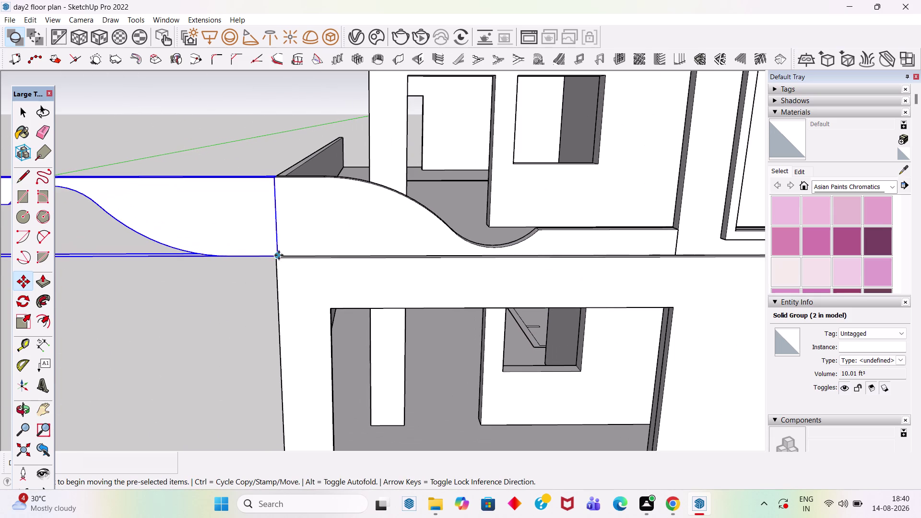
click(276, 256)
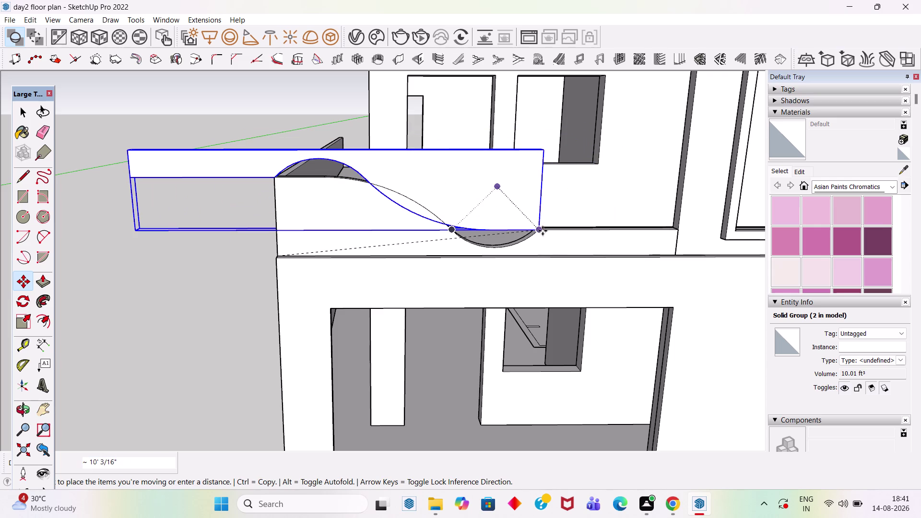
Snap the rotated copy onto the balcony parapet and inspect its placement.
click(542, 231)
scroll(up, 3)
scroll(down, 3)
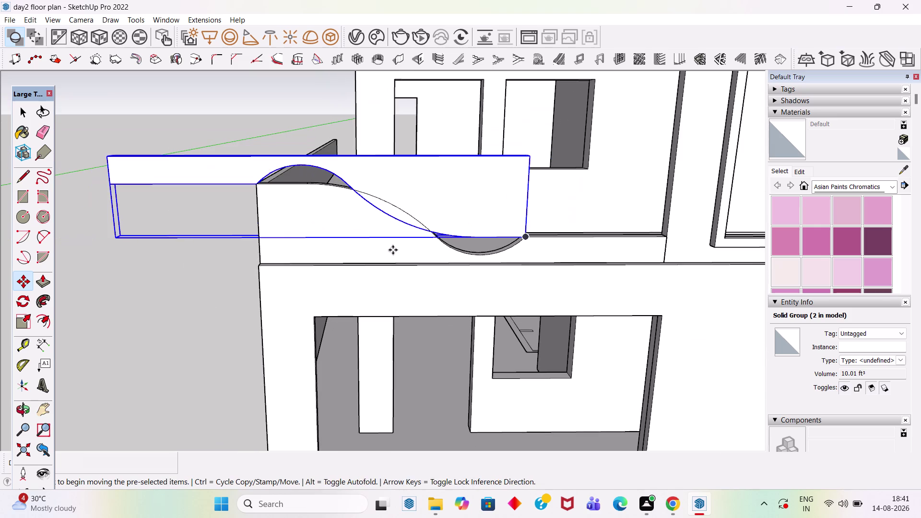
middle_drag(527, 256, 442, 255)
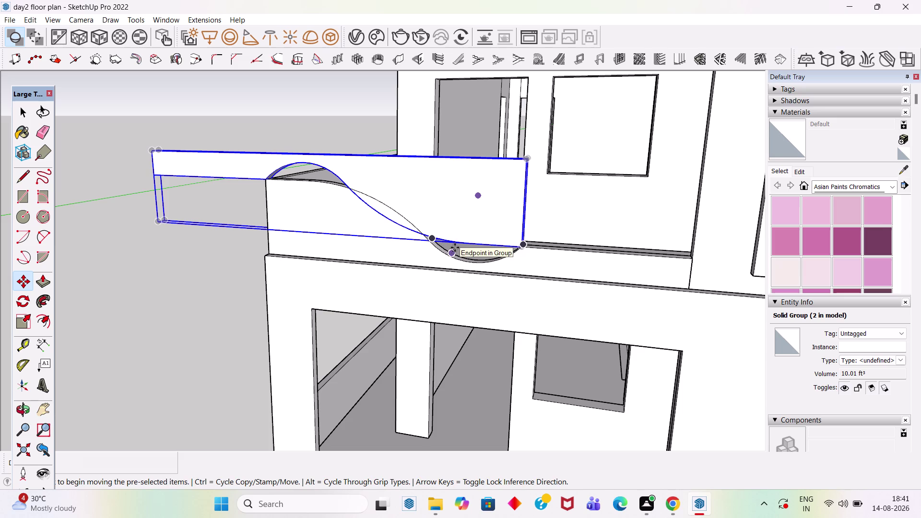
Remove the rotated copy and check the balcony parapet from the front.
key(grave)
key(Escape)
key(Delete)
key(Delete)
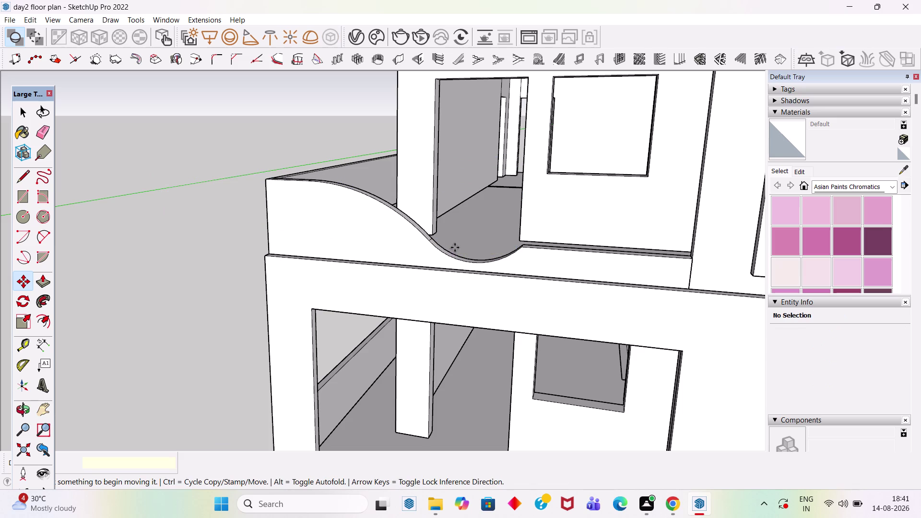
key(space)
scroll(down, 3)
scroll(left, 3)
scroll(right, 3)
middle_drag(500, 255, 624, 190)
scroll(up, 3)
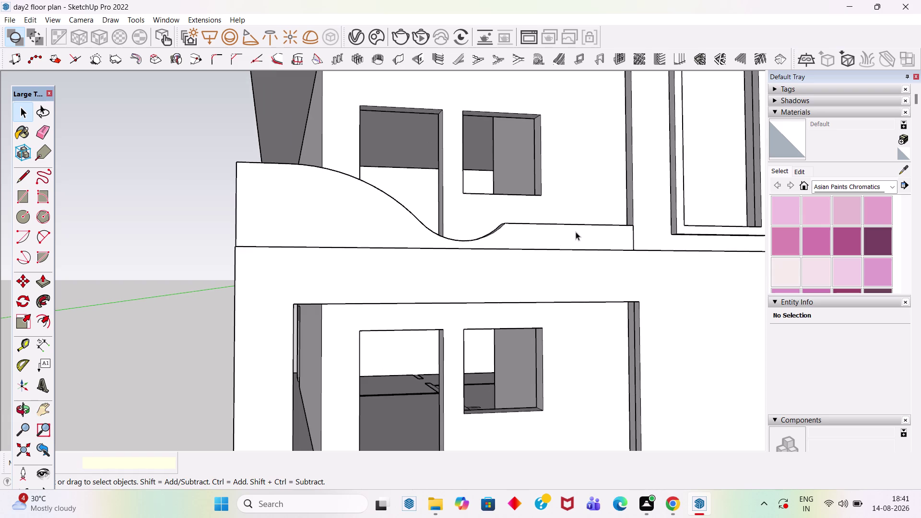
middle_drag(613, 223, 612, 287)
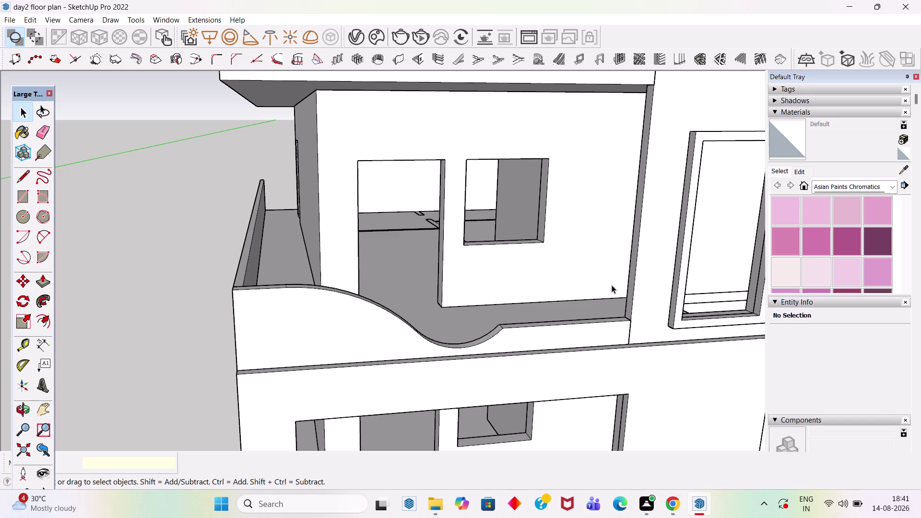
scroll(down, 3)
middle_drag(511, 347, 421, 260)
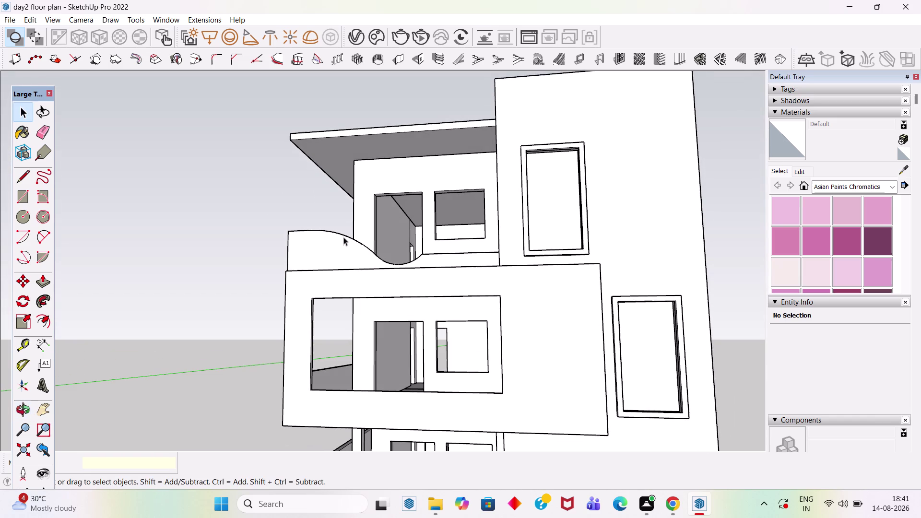
click(261, 208)
key(ctrl+s)
drag(261, 208, 265, 213)
scroll(down, 3)
middle_drag(431, 304, 520, 319)
scroll(down, 3)
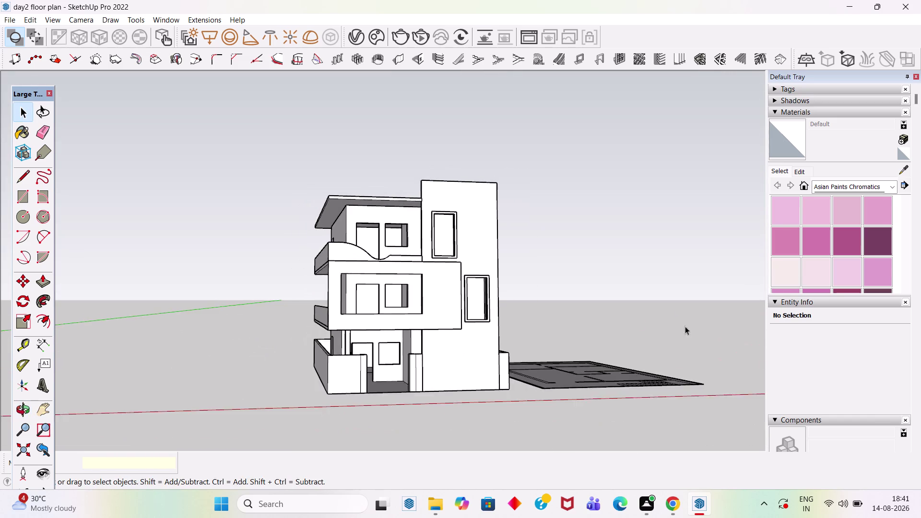
middle_drag(672, 326, 615, 336)
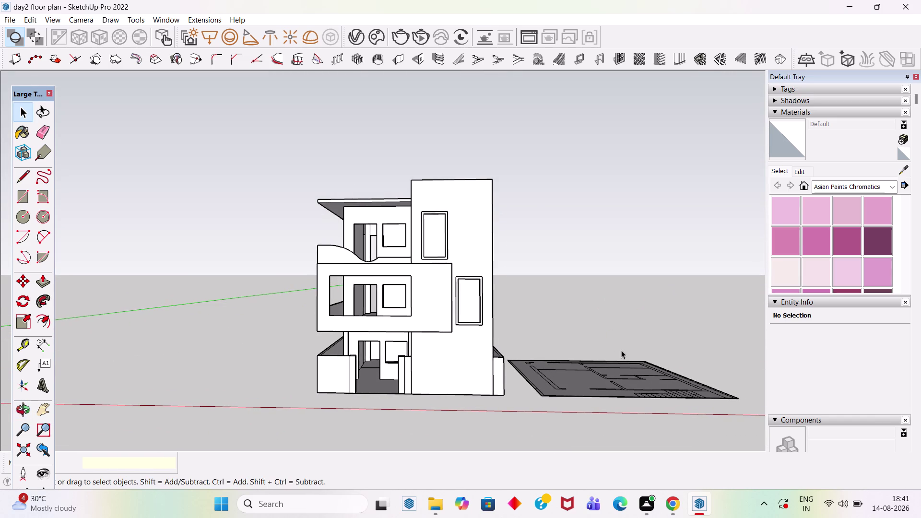
scroll(up, 3)
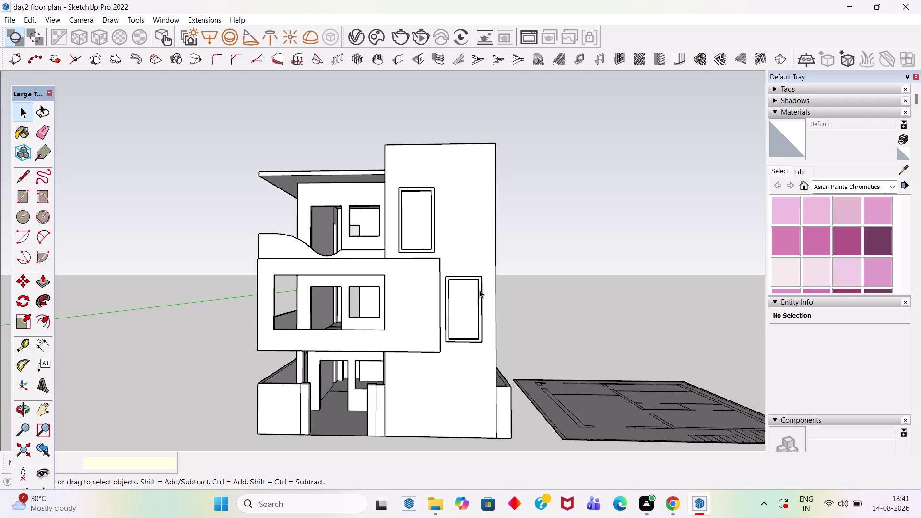
scroll(up, 3)
middle_drag(357, 231, 373, 354)
scroll(up, 3)
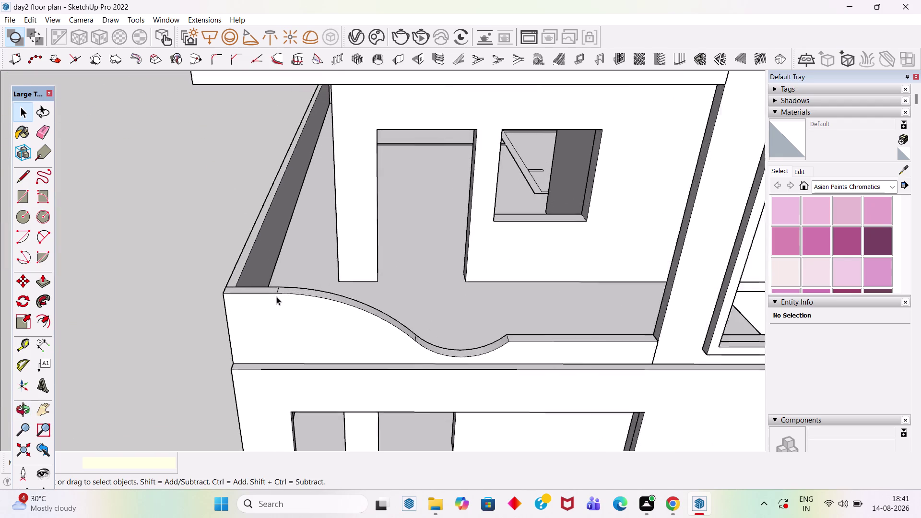
Enter the parapet group and select the short top face at its left end.
scroll(up, 3)
click(270, 286)
double_click(270, 289)
click(269, 289)
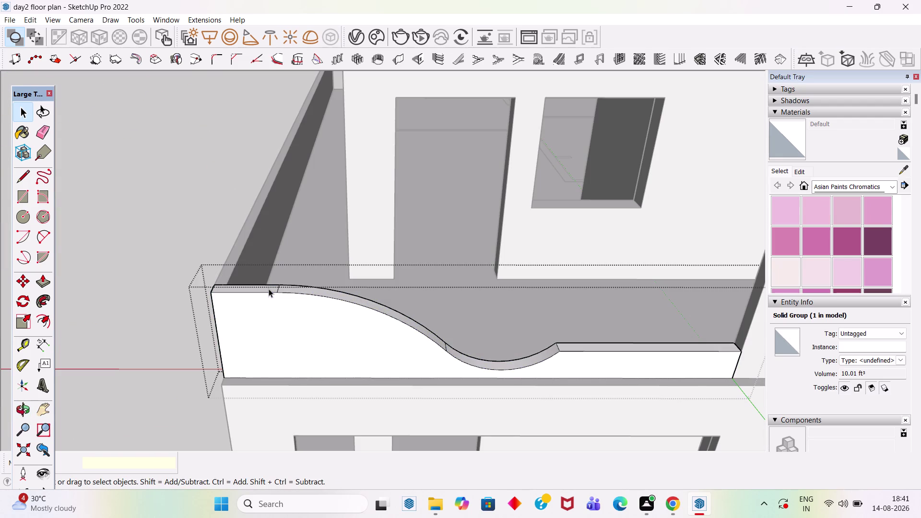
click(269, 289)
scroll(up, 3)
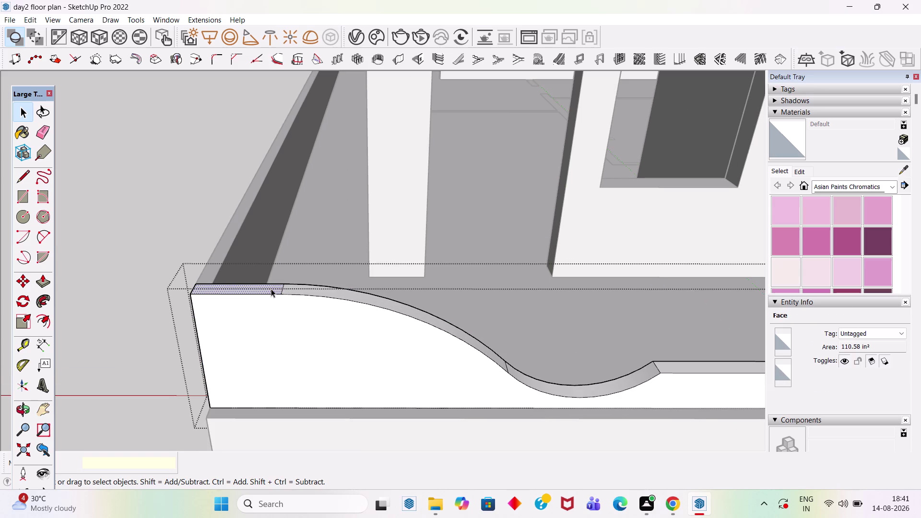
Push/Pull the left end face up 1' and exit the group.
key(p)
click(272, 289)
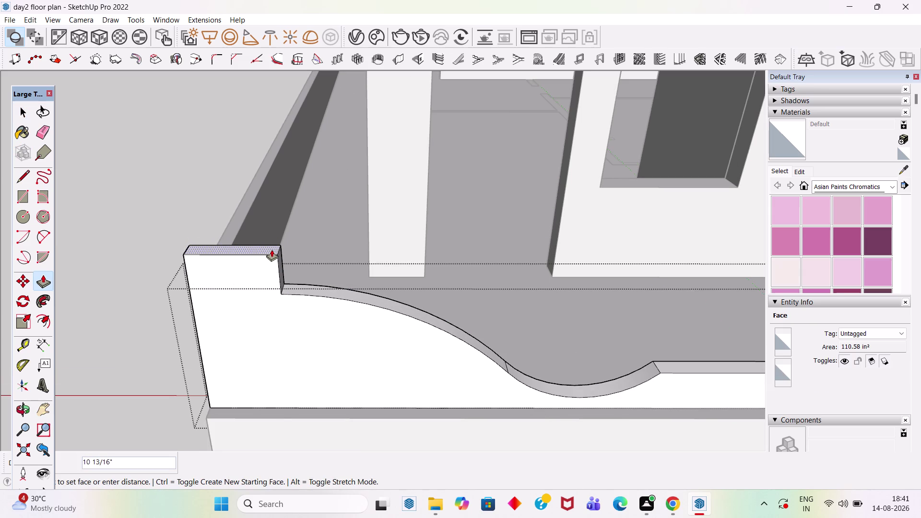
text(1')
key(Return)
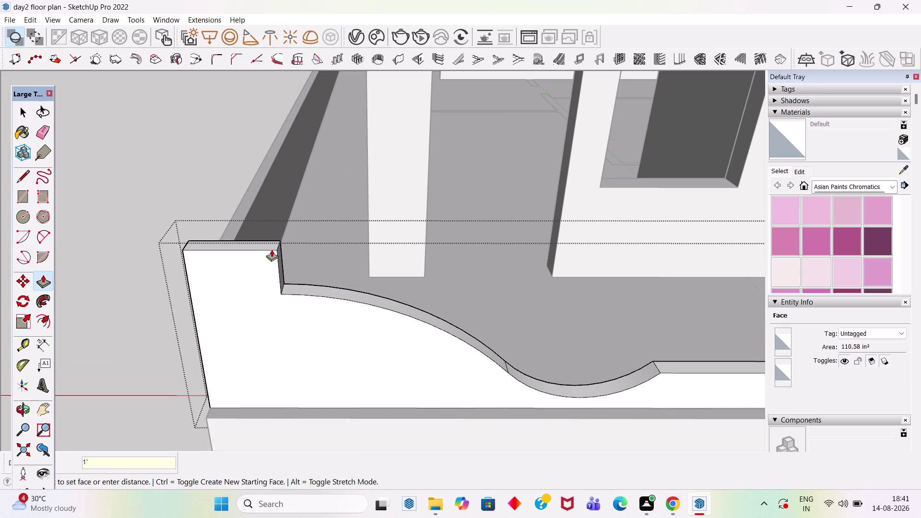
key(space)
scroll(down, 3)
scroll(down, 3)
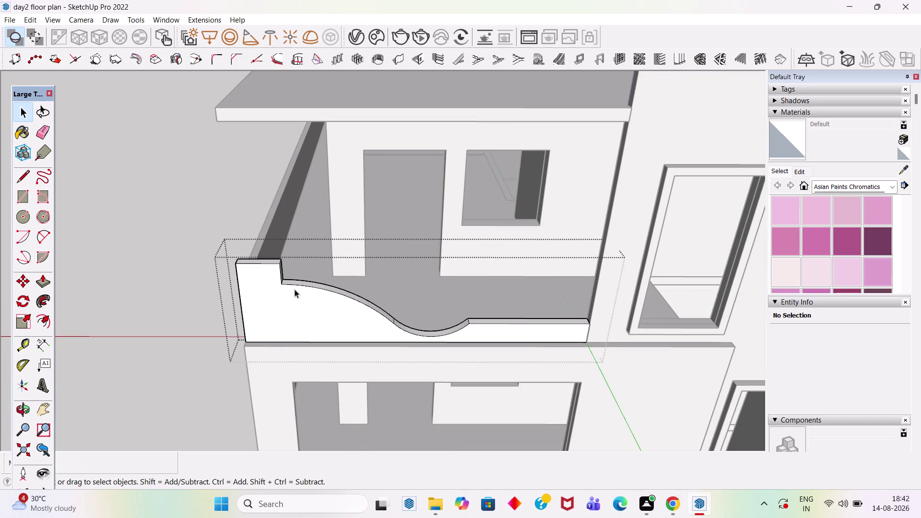
middle_drag(388, 305, 408, 216)
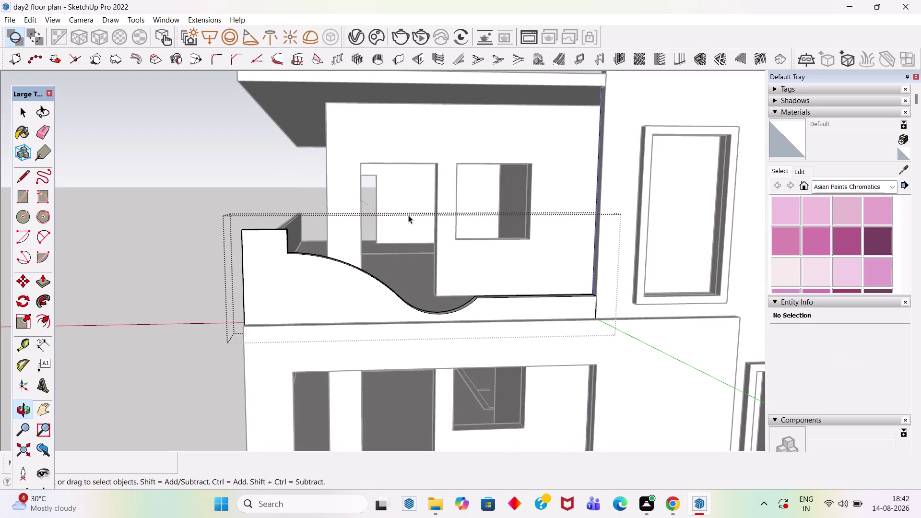
click(152, 178)
scroll(down, 3)
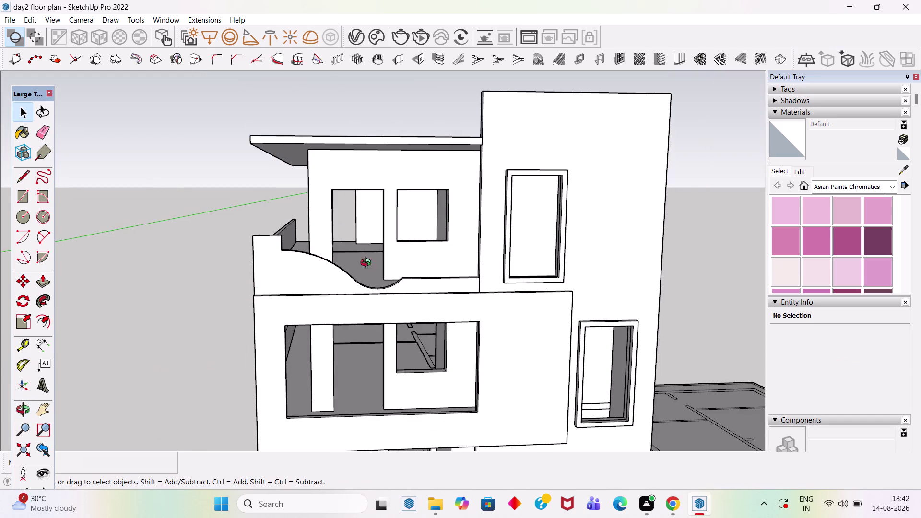
middle_drag(363, 265, 402, 207)
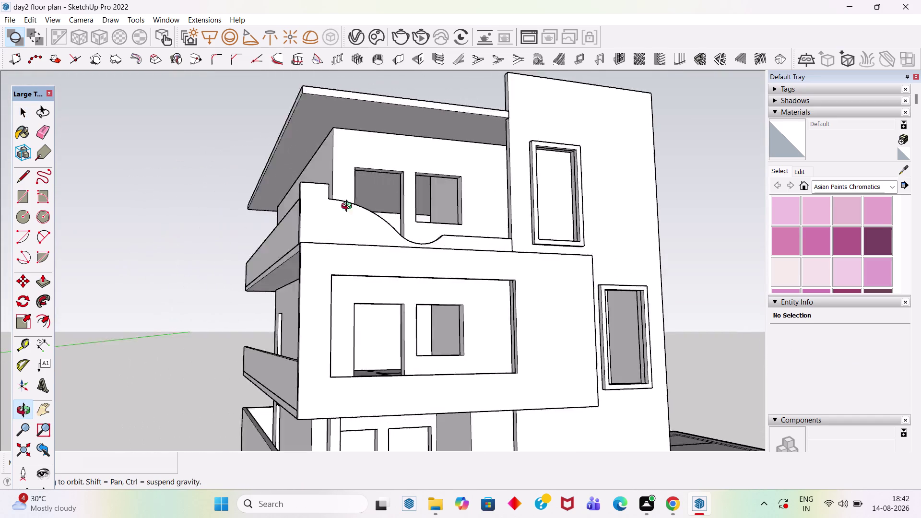
middle_drag(402, 207, 286, 207)
scroll(down, 3)
scroll(down, 3)
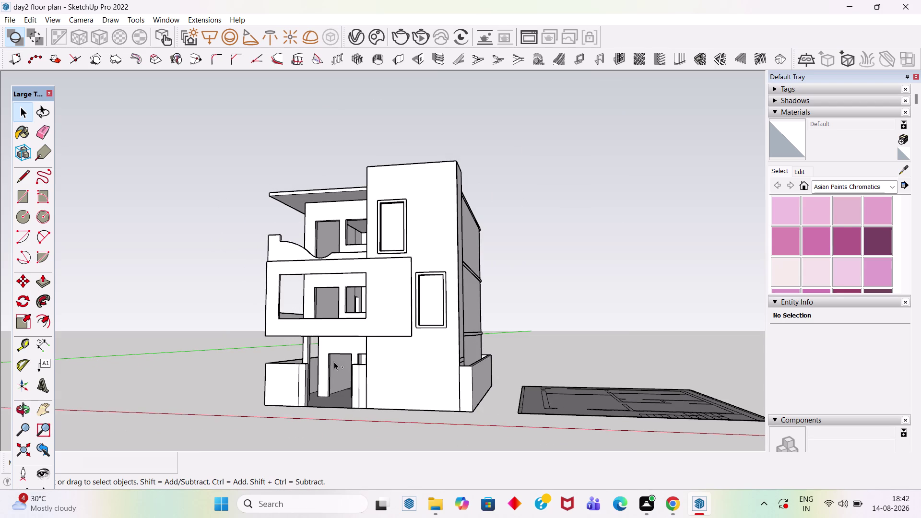
key(ctrl+s)
key(ctrl+s)
scroll(down, 3)
middle_drag(542, 349, 673, 351)
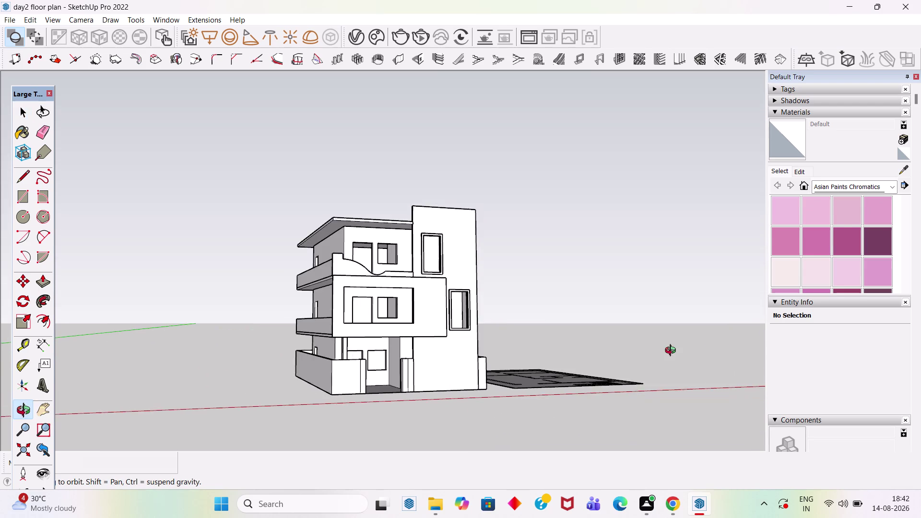
middle_drag(673, 352, 657, 354)
scroll(down, 3)
scroll(up, 3)
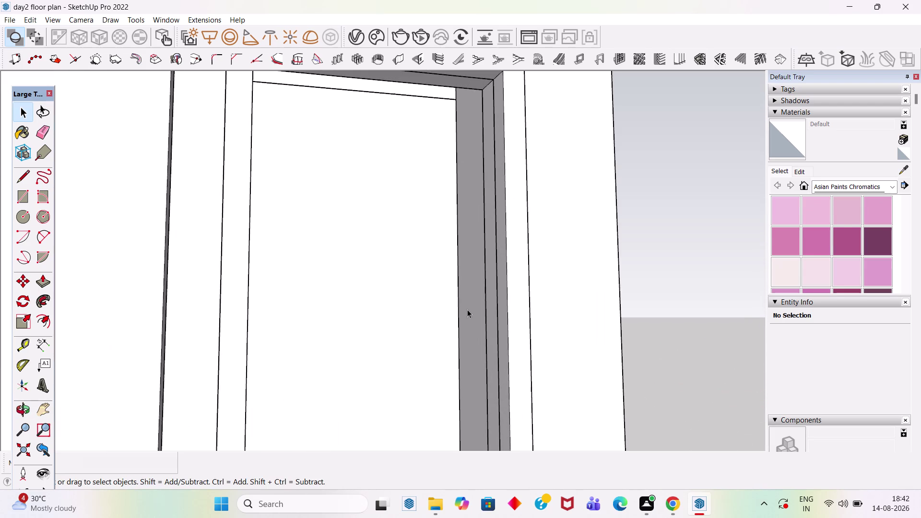
middle_drag(542, 288, 535, 315)
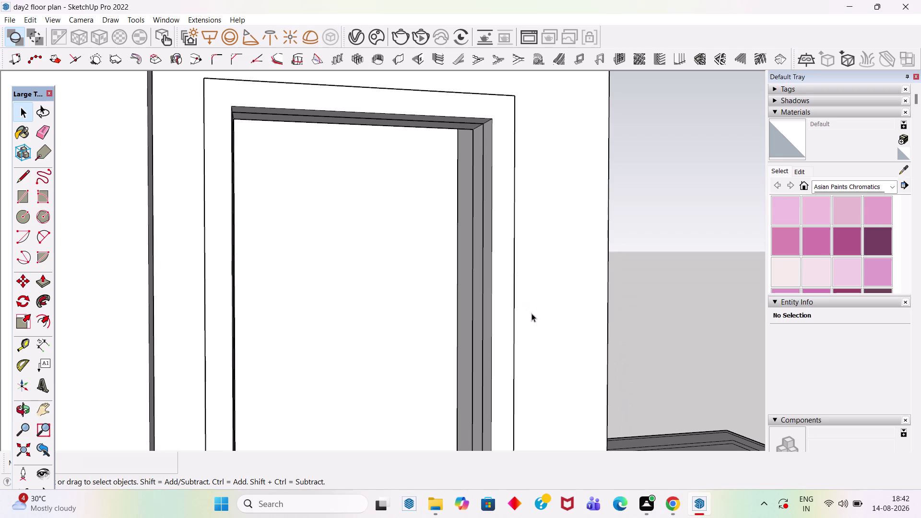
key(r)
scroll(down, 3)
Draw a rectangle filling the lower window opening and extrude it 1 inch.
middle_drag(469, 240, 392, 241)
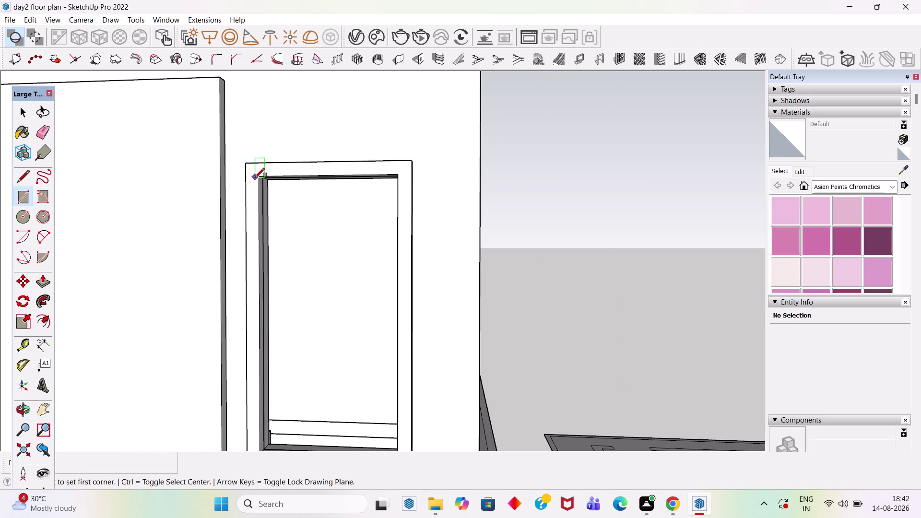
click(261, 173)
scroll(down, 3)
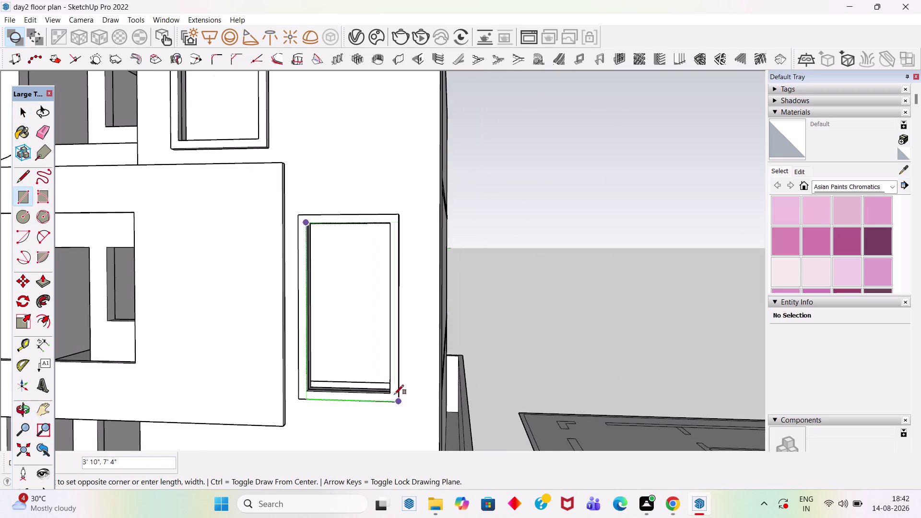
scroll(up, 3)
click(386, 394)
key(space)
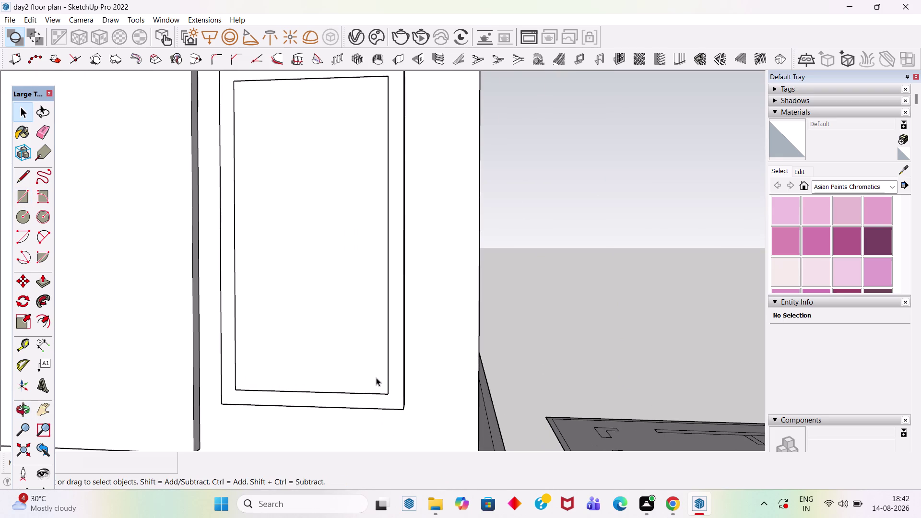
key(p)
click(367, 371)
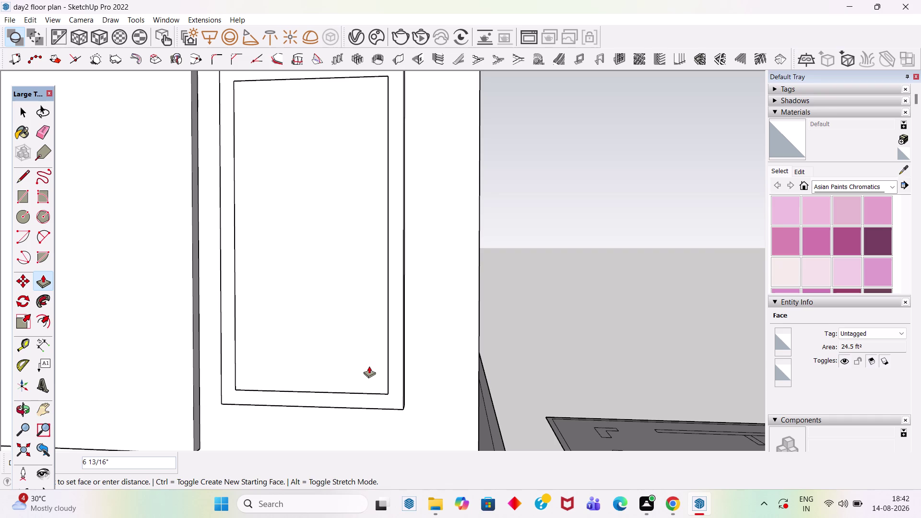
text(1")
key(Return)
key(space)
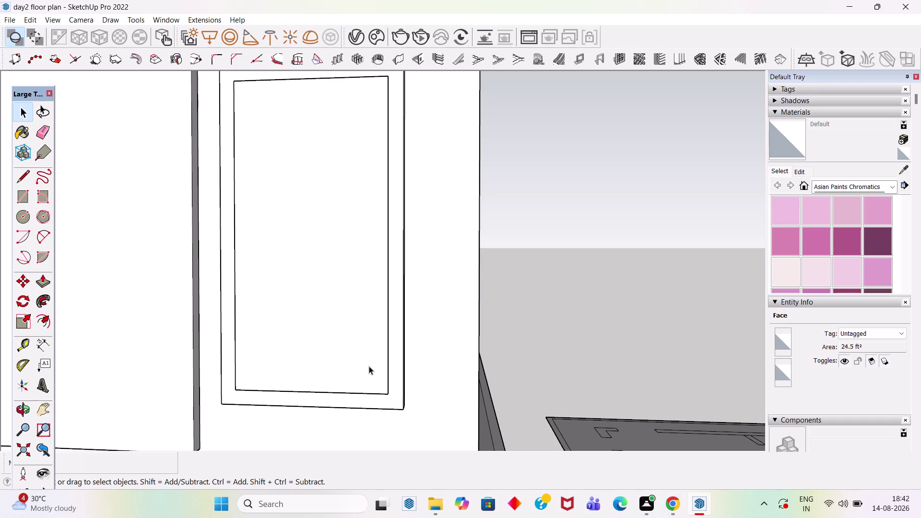
Select the whole new pane and make it a group.
triple_click(364, 366)
right_click(363, 366)
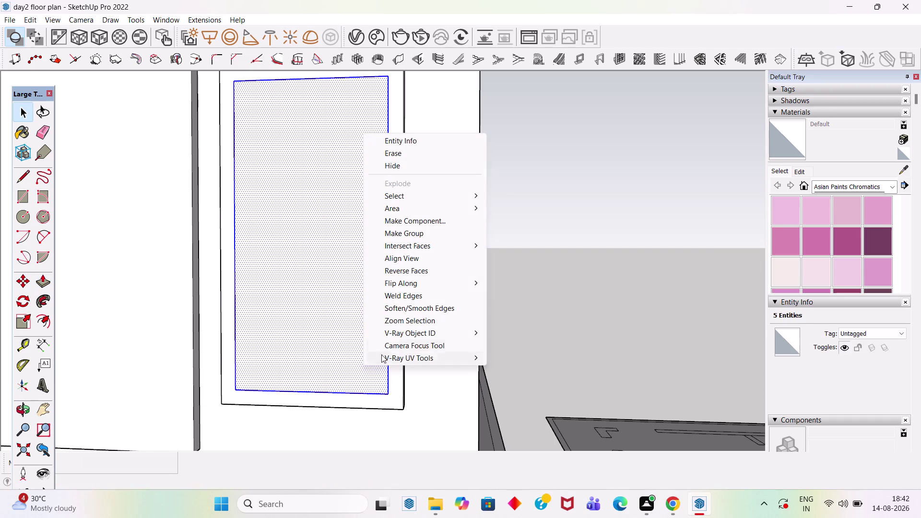
click(425, 233)
scroll(up, 3)
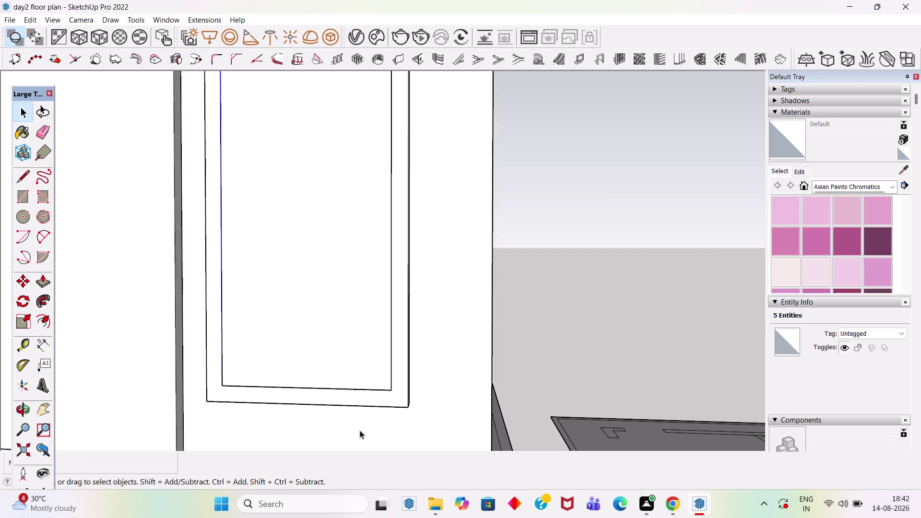
scroll(up, 3)
Move the grouped pane back into the window frame, undoing a misplaced first attempt.
key(m)
scroll(up, 3)
click(407, 376)
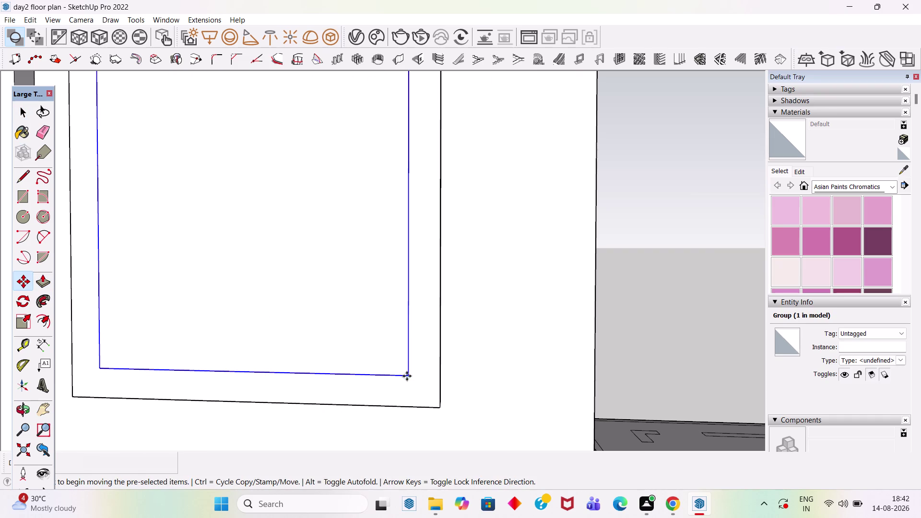
middle_drag(403, 370, 546, 458)
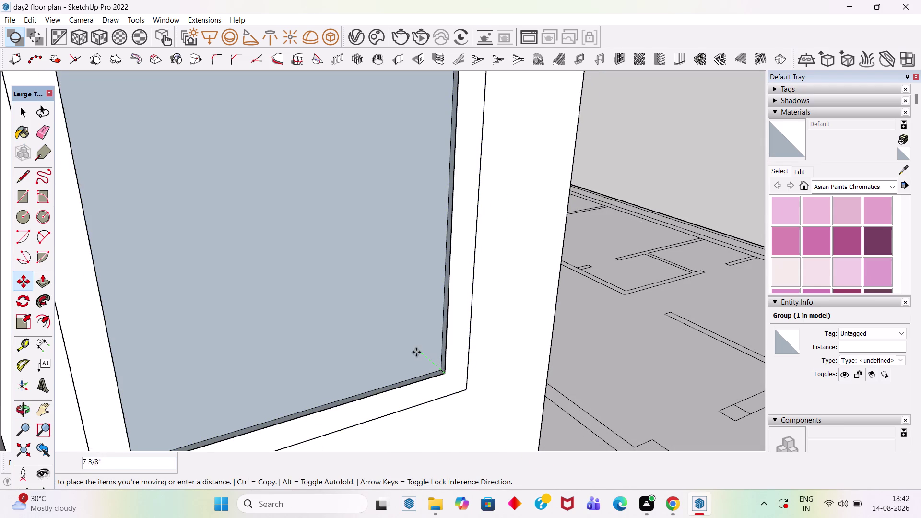
scroll(up, 3)
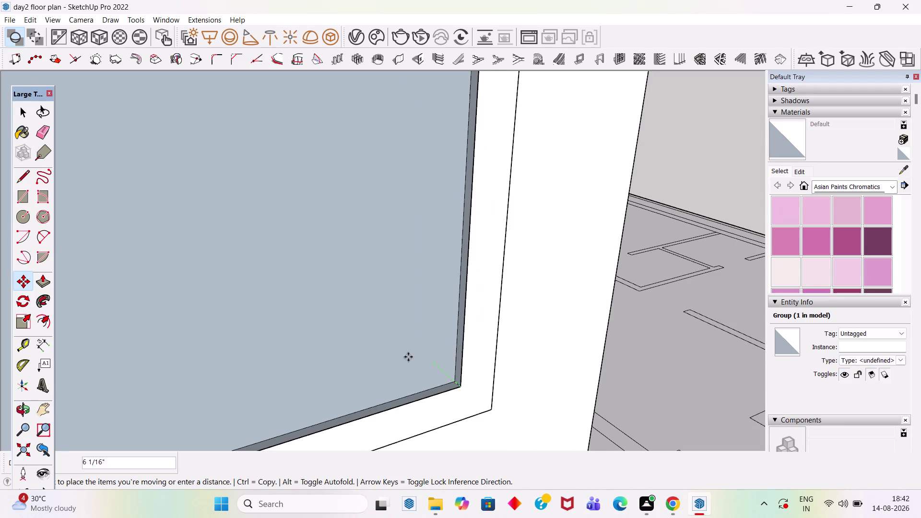
key(Escape)
key(grave)
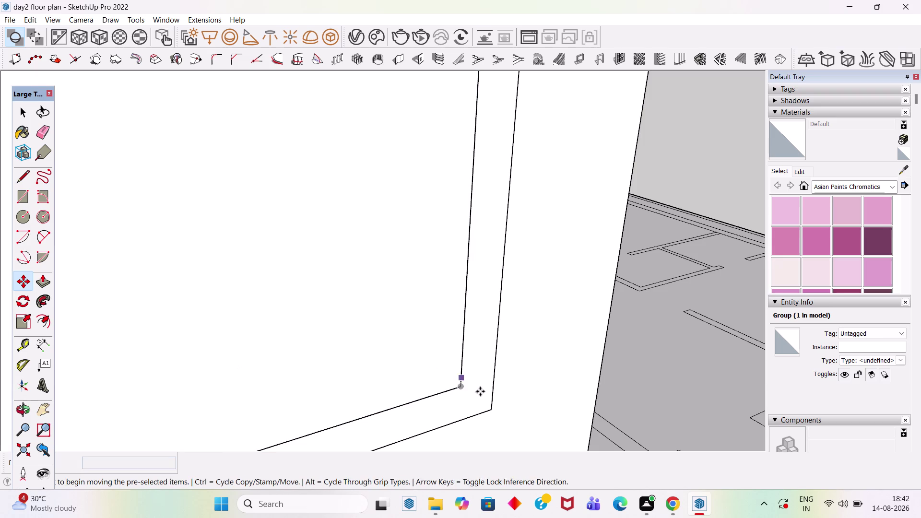
key(ctrl+z)
key(ctrl+z)
key(ctrl+z)
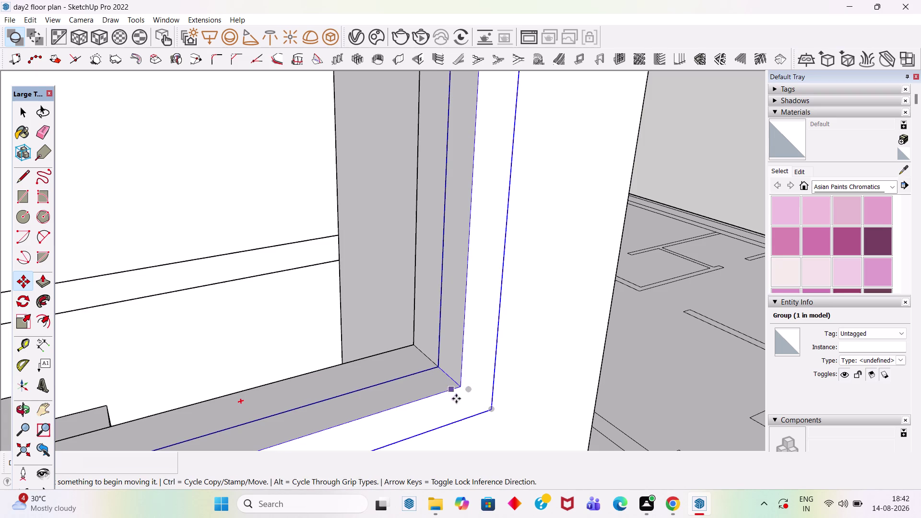
key(space)
scroll(down, 3)
click(575, 361)
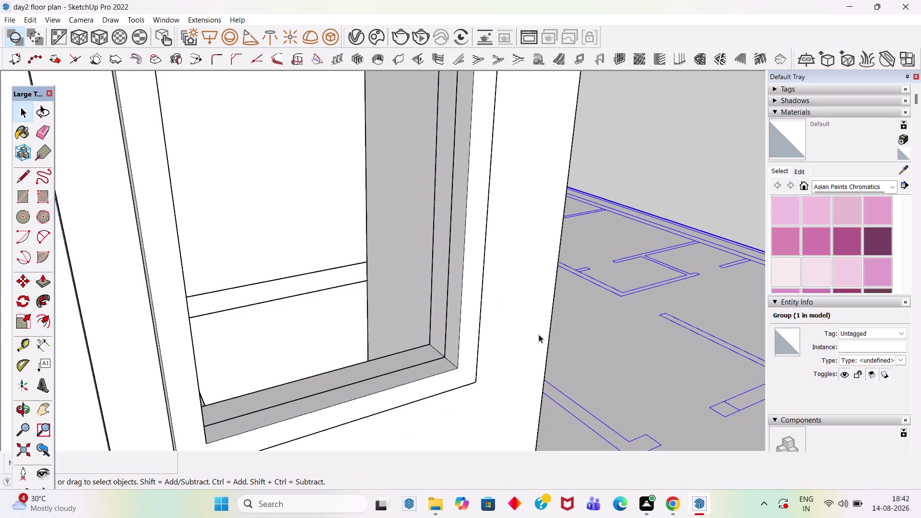
scroll(down, 3)
middle_drag(448, 399, 445, 390)
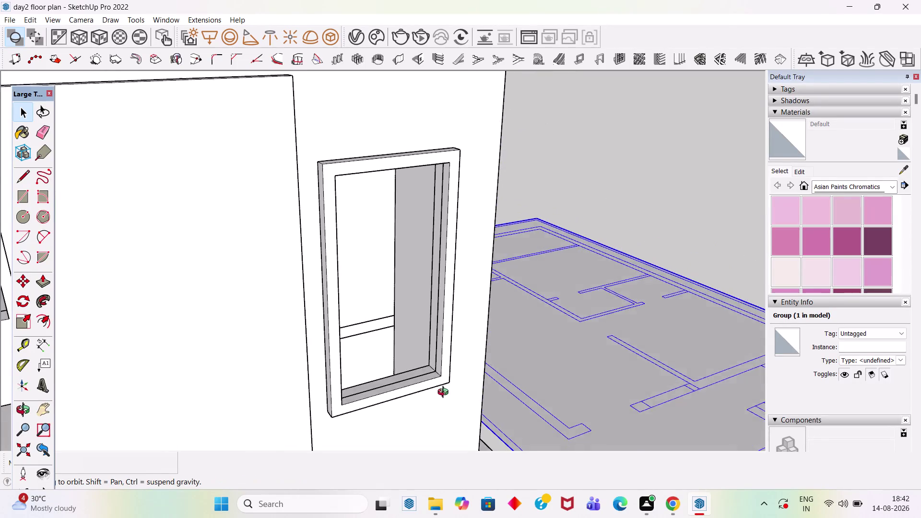
Draw a rectangle across the lower window opening.
middle_drag(445, 390, 318, 286)
scroll(up, 3)
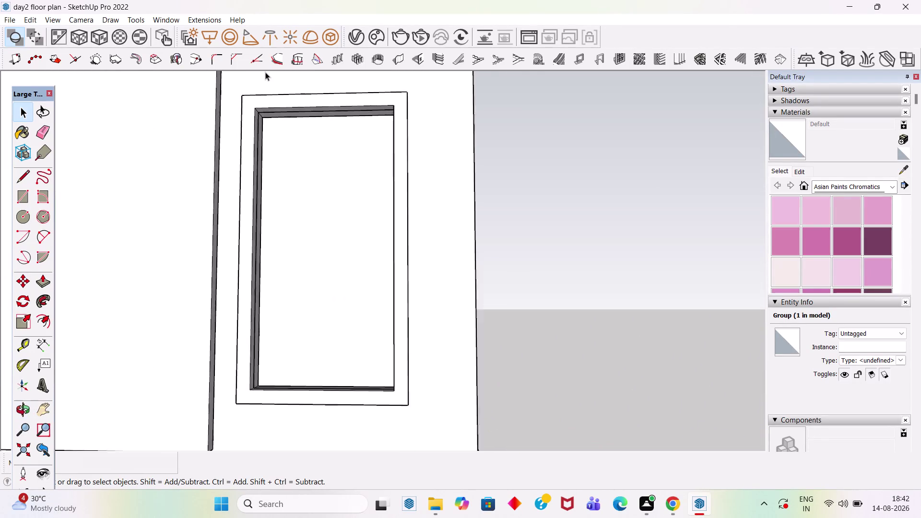
scroll(up, 3)
middle_drag(329, 179, 266, 143)
scroll(up, 3)
key(r)
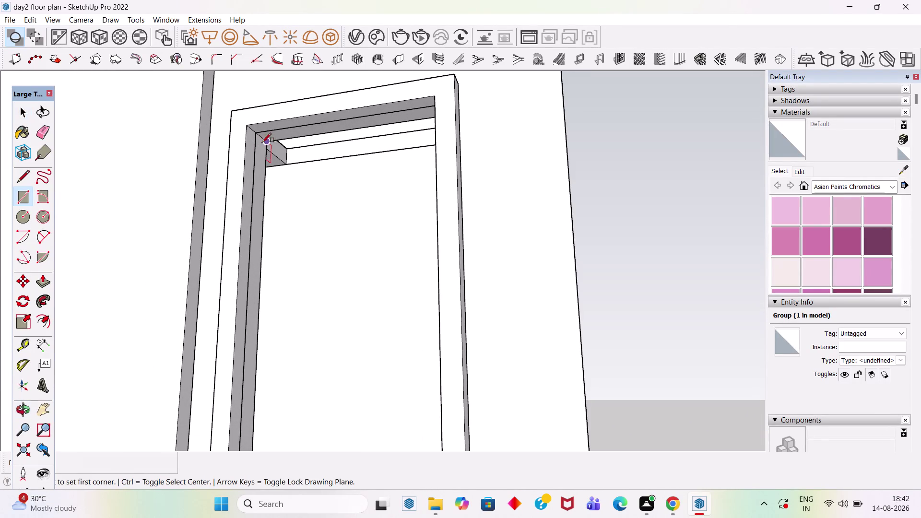
click(256, 133)
middle_drag(303, 182, 396, 269)
scroll(down, 3)
scroll(up, 3)
middle_drag(431, 398, 494, 416)
scroll(up, 3)
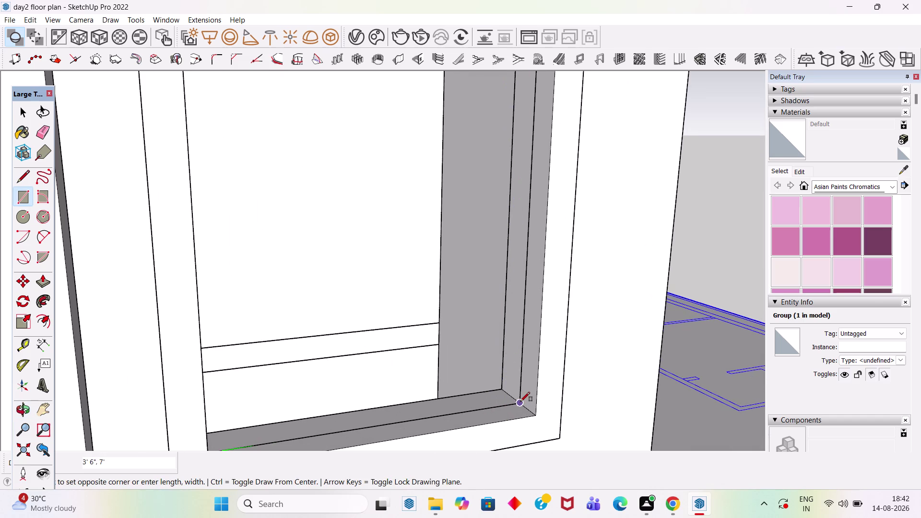
click(521, 401)
Extrude the rectangle 1 inch and make the pane a group.
key(space)
key(p)
click(497, 380)
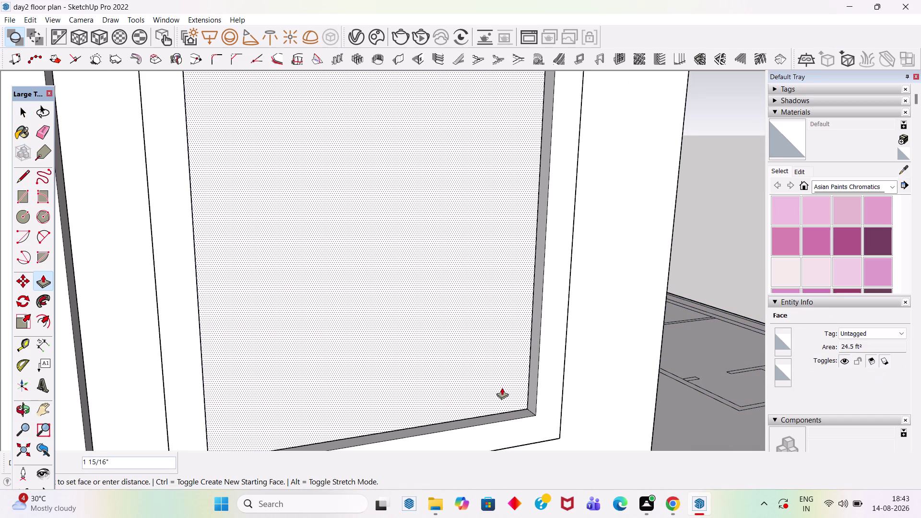
text(1")
key(Return)
key(space)
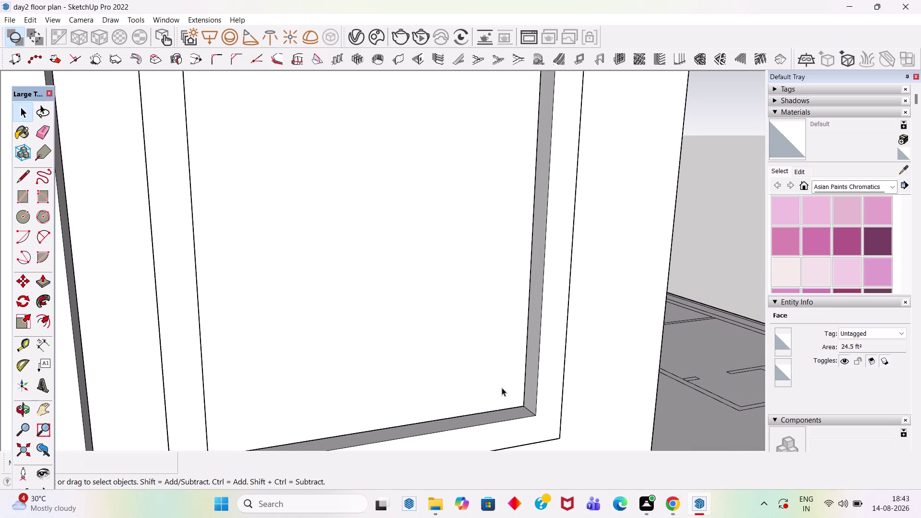
triple_click(502, 387)
click(503, 388)
right_click(504, 388)
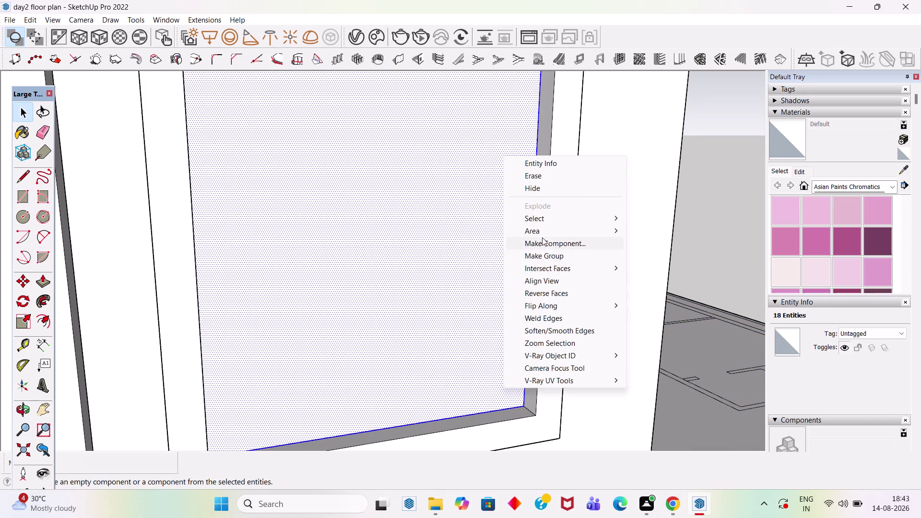
click(551, 256)
scroll(up, 3)
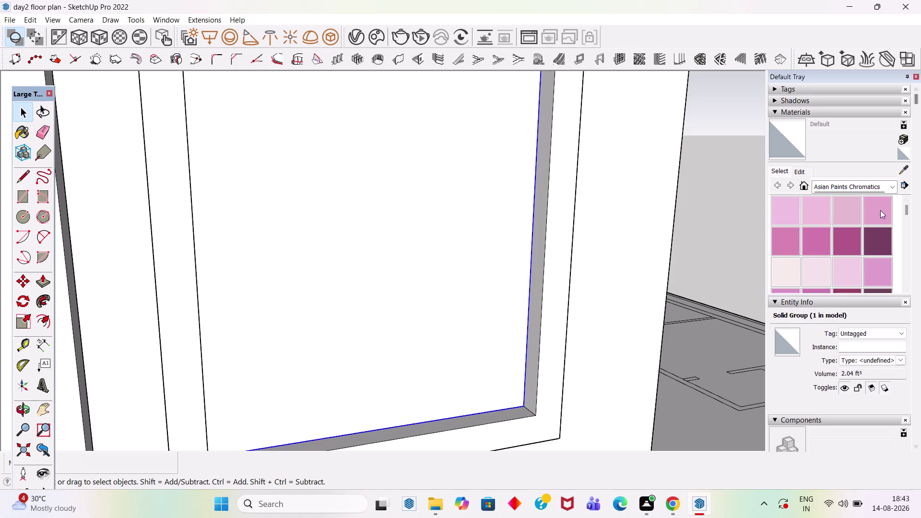
scroll(up, 3)
Paint the pane with Translucent Glass Blue from the Glass and Mirrors collection.
click(892, 188)
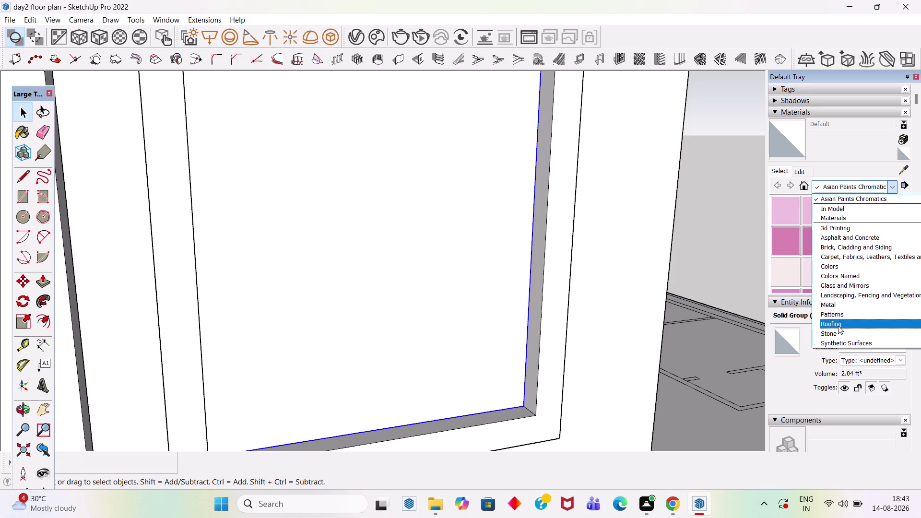
scroll(up, 3)
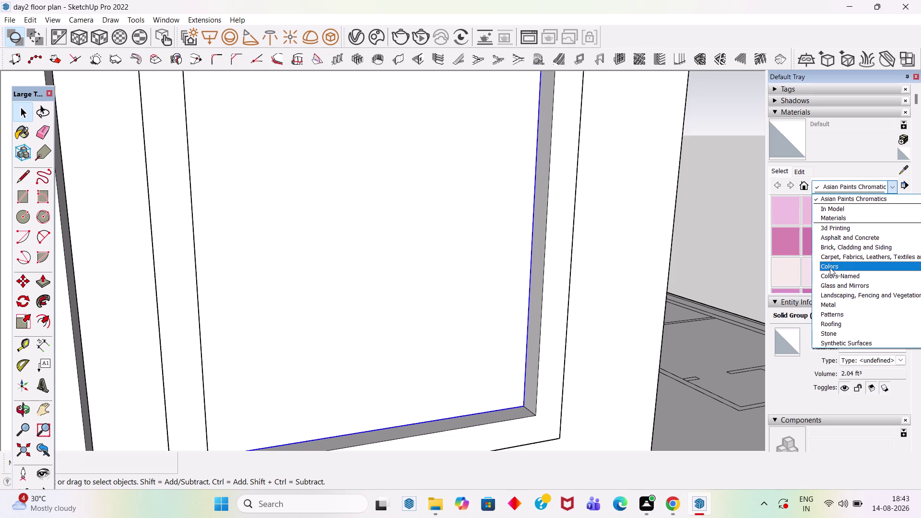
click(833, 287)
click(879, 215)
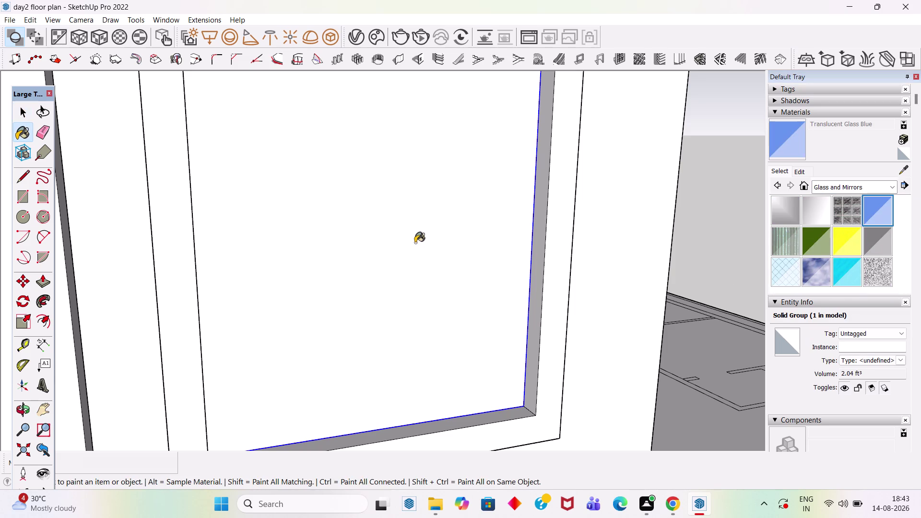
click(415, 243)
key(space)
scroll(down, 3)
middle_drag(580, 386, 493, 362)
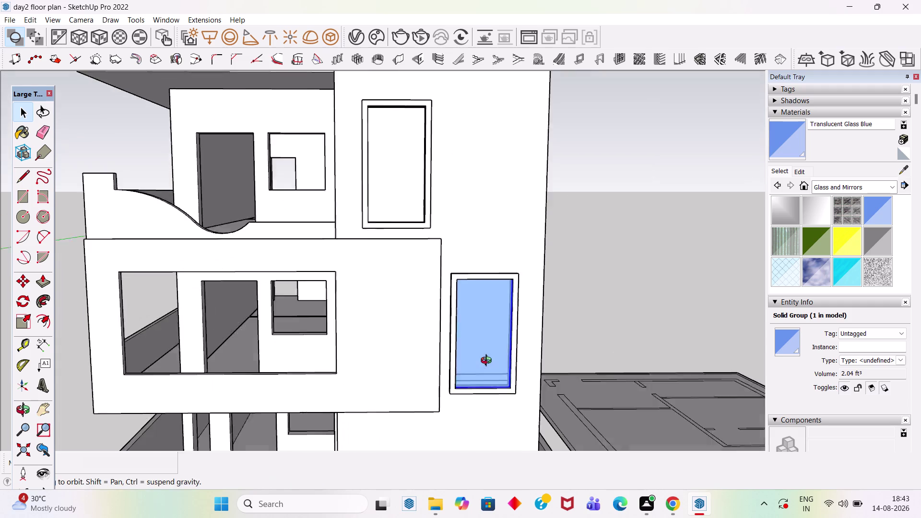
middle_drag(493, 363, 485, 361)
click(625, 238)
click(383, 168)
scroll(up, 3)
middle_drag(394, 155, 446, 286)
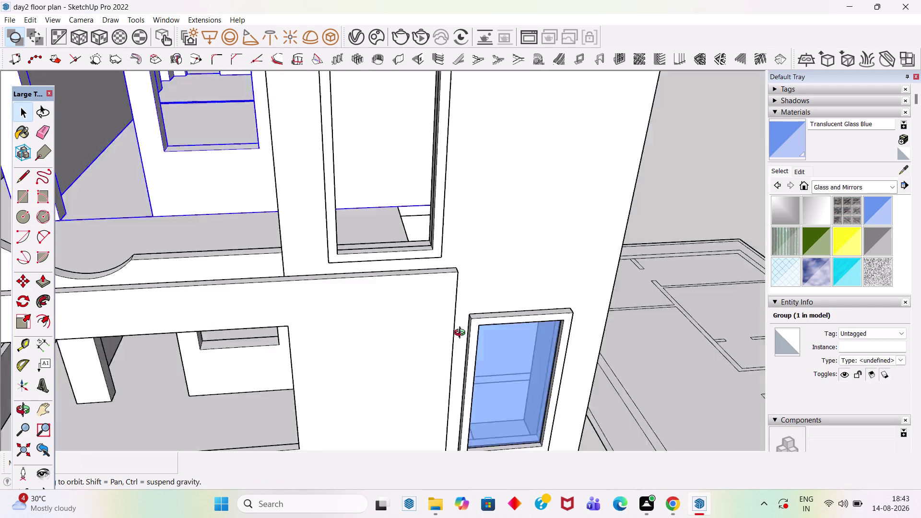
middle_drag(447, 286, 469, 380)
middle_drag(469, 397, 441, 361)
scroll(down, 3)
middle_drag(485, 402, 439, 272)
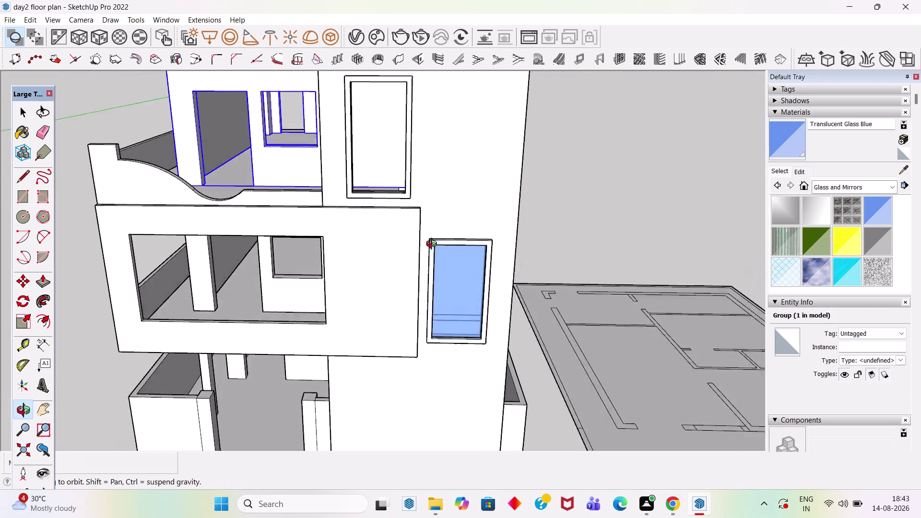
middle_drag(439, 272, 435, 251)
scroll(up, 3)
scroll(down, 3)
scroll(up, 3)
middle_drag(465, 261, 442, 185)
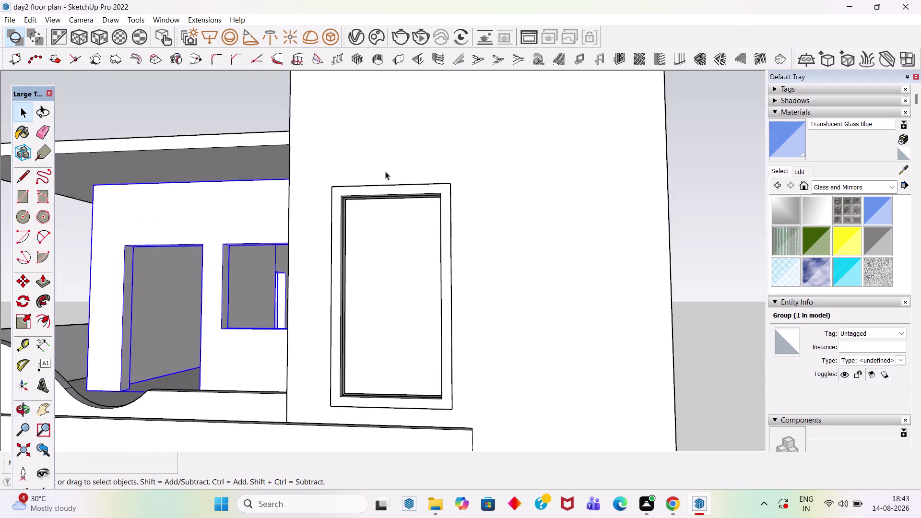
scroll(up, 3)
middle_drag(383, 260, 376, 223)
Draw a rectangle in the upper window opening.
key(r)
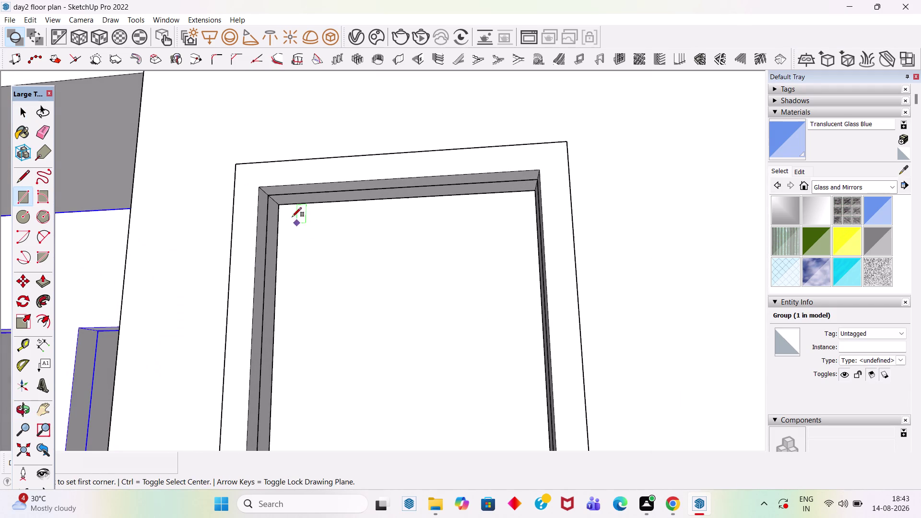
click(273, 196)
scroll(down, 3)
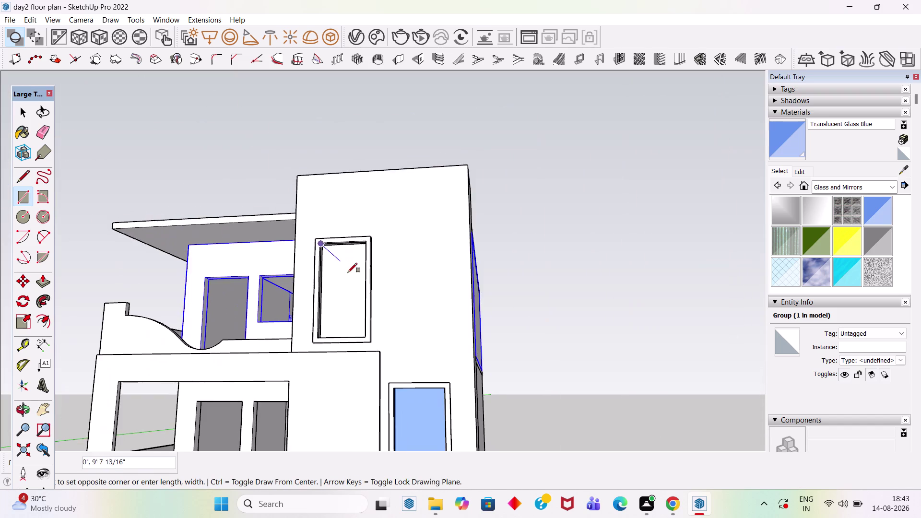
middle_drag(354, 286, 398, 347)
scroll(up, 3)
middle_drag(399, 378, 444, 405)
scroll(up, 3)
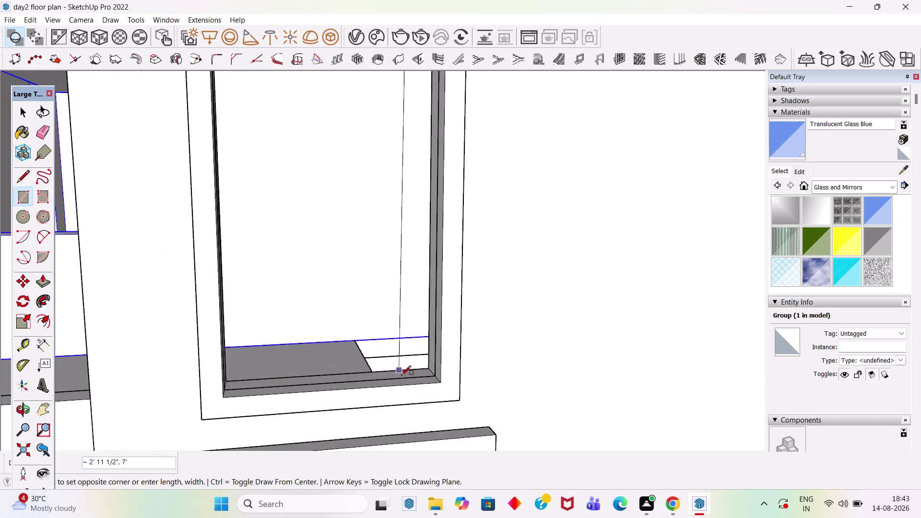
scroll(up, 3)
click(447, 373)
key(space)
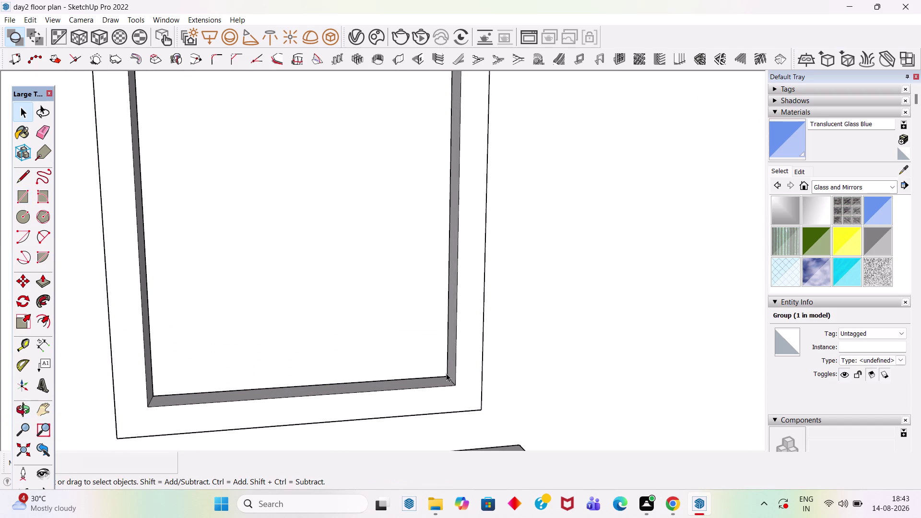
Extrude the upper window face 1 inch into a pane.
key(p)
click(425, 365)
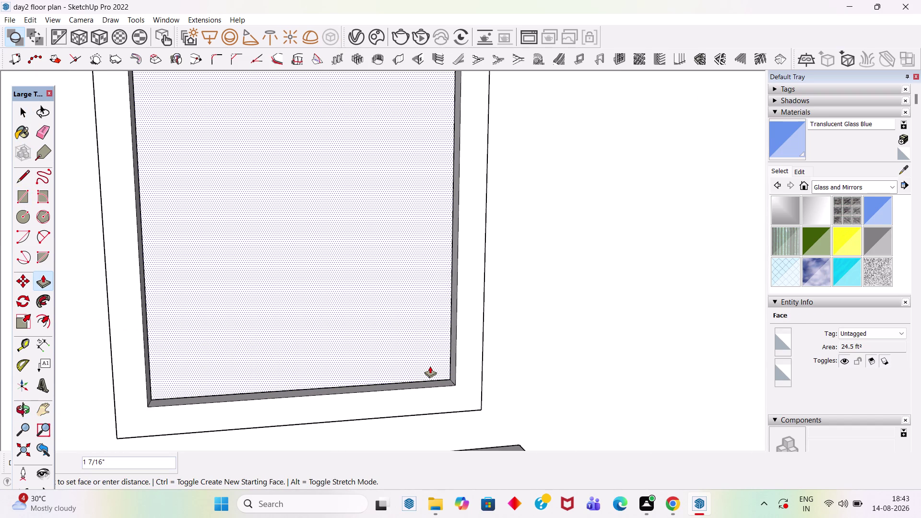
text(1")
key(Return)
key(space)
Group the pane and paint it Translucent Glass Blue.
triple_click(430, 367)
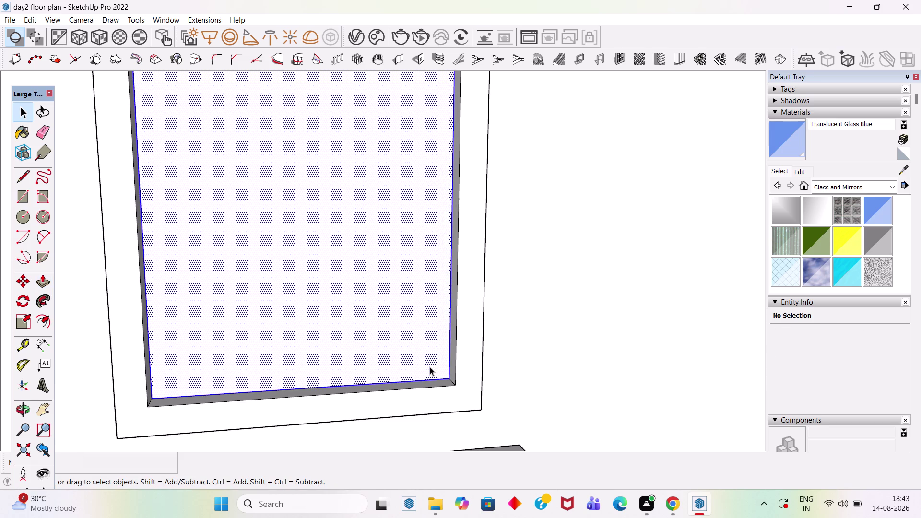
click(429, 363)
right_click(430, 364)
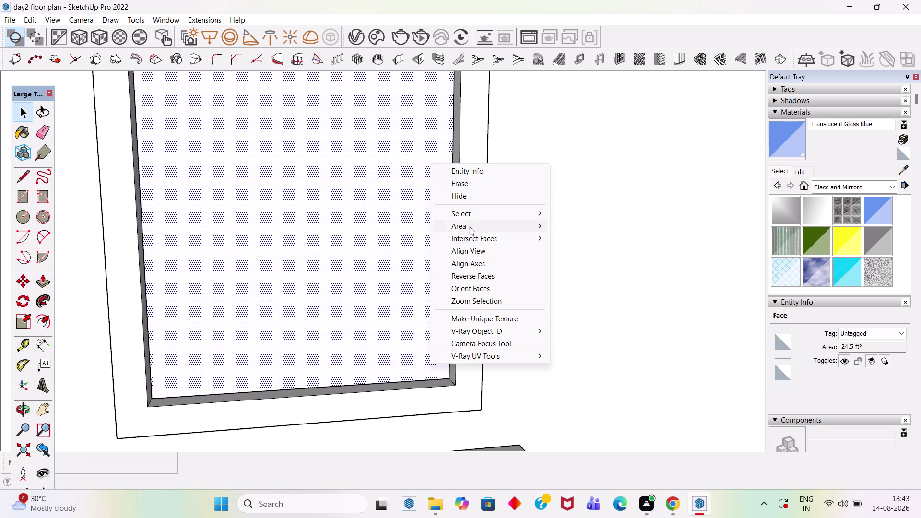
triple_click(368, 241)
double_click(367, 242)
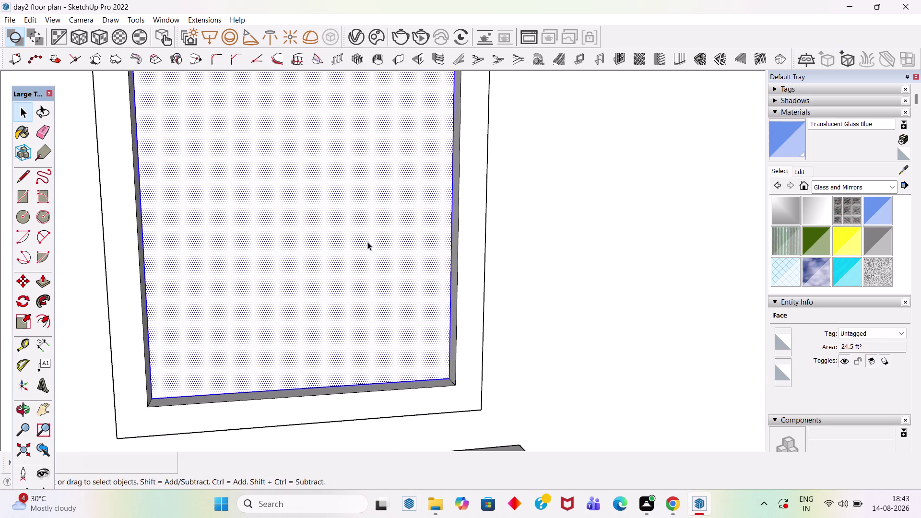
right_click(367, 242)
click(415, 343)
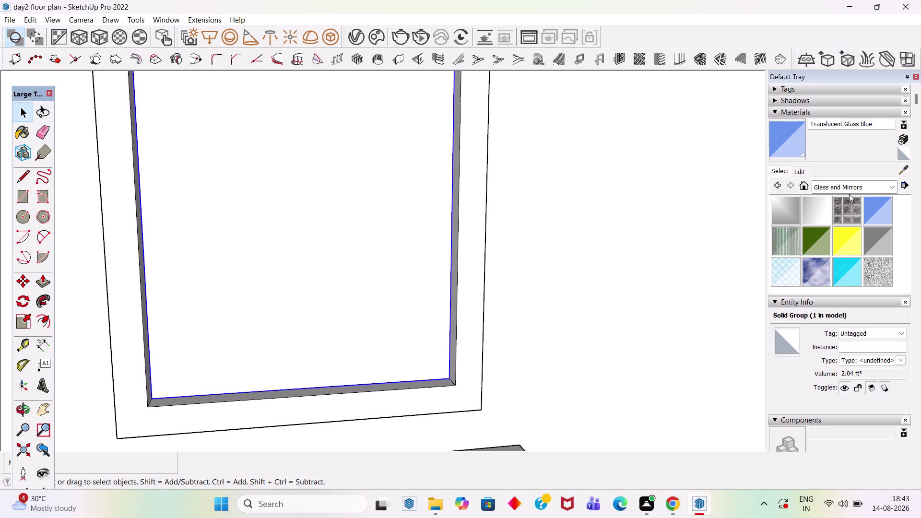
click(790, 147)
click(307, 272)
key(space)
scroll(down, 3)
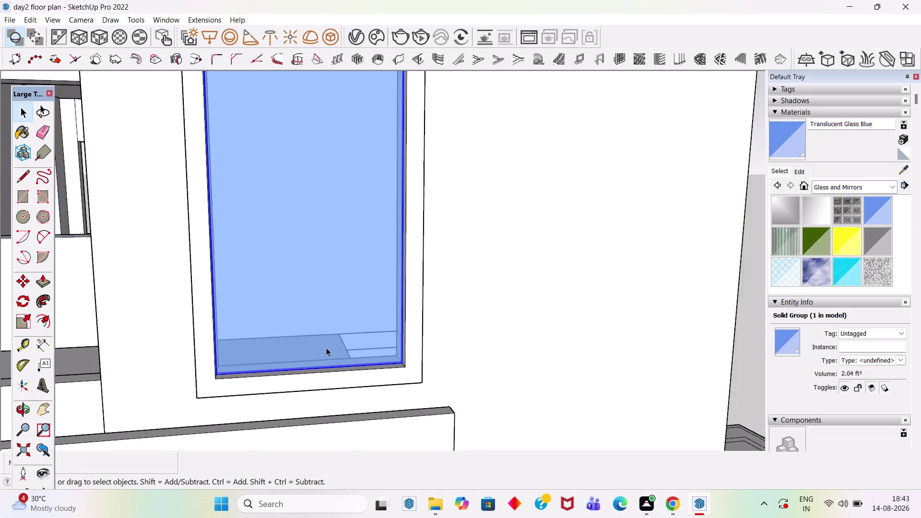
scroll(down, 3)
middle_drag(393, 458, 383, 401)
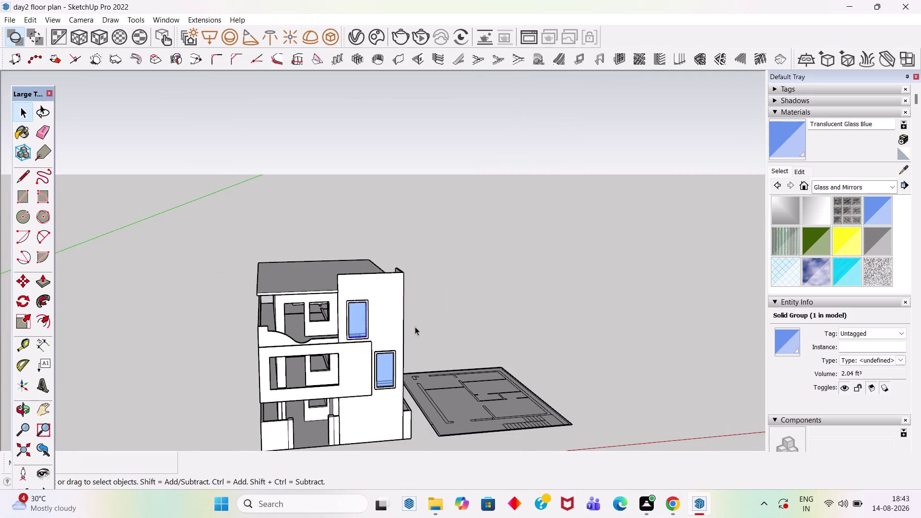
scroll(down, 3)
scroll(up, 3)
middle_drag(412, 386, 351, 372)
scroll(up, 3)
middle_drag(421, 380, 459, 346)
click(454, 312)
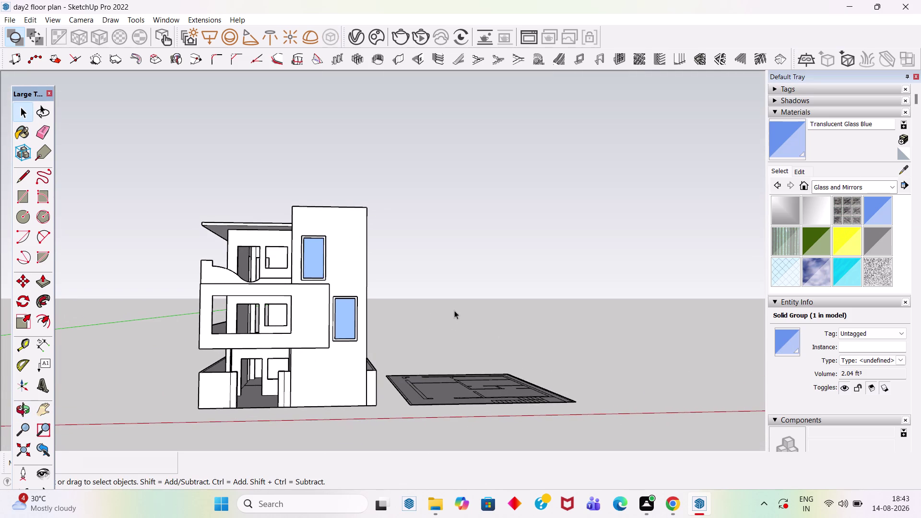
key(ctrl+s)
scroll(down, 3)
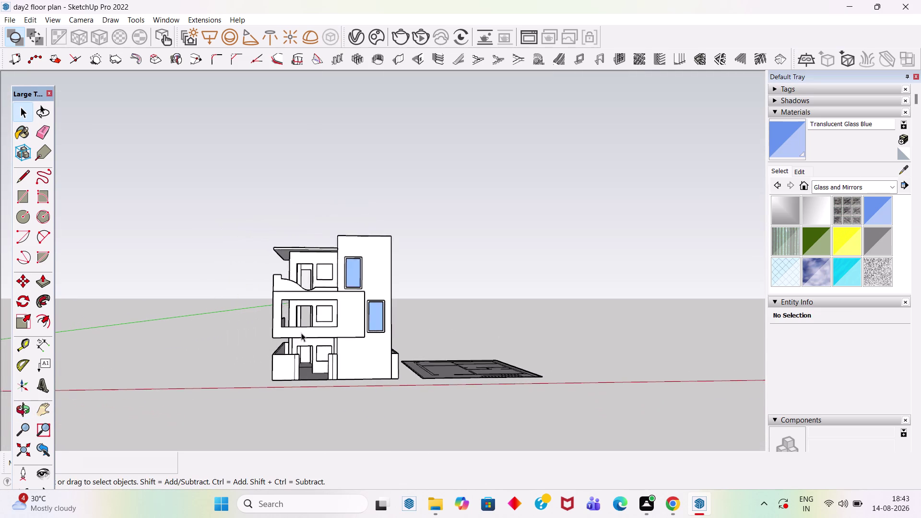
scroll(up, 3)
middle_drag(351, 275, 351, 372)
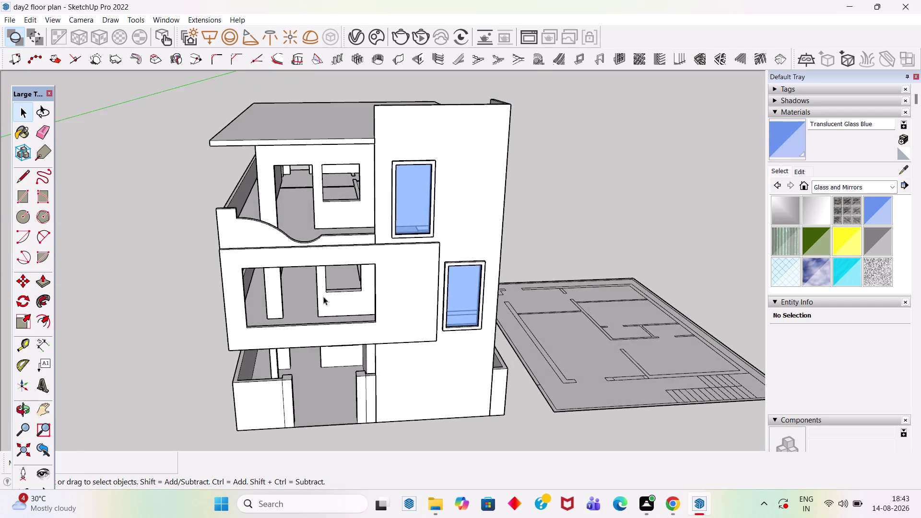
scroll(up, 3)
middle_drag(496, 201, 472, 218)
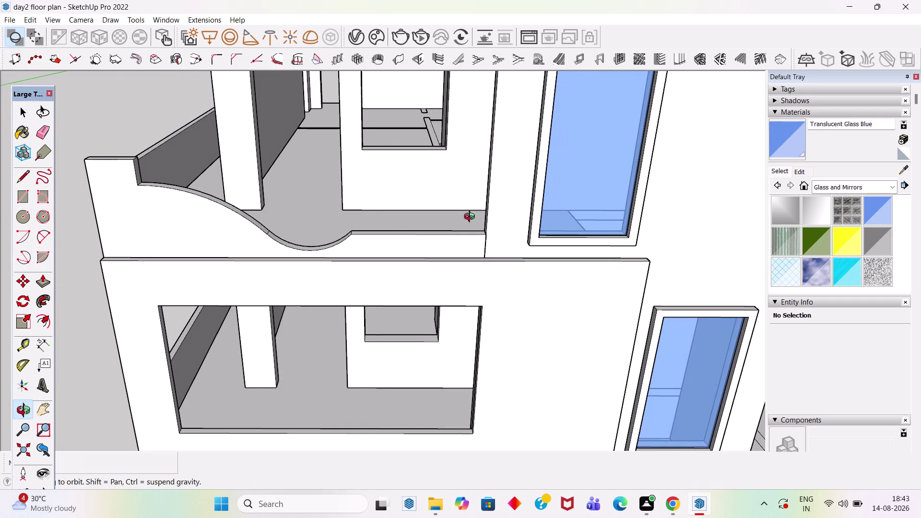
middle_drag(471, 217, 471, 218)
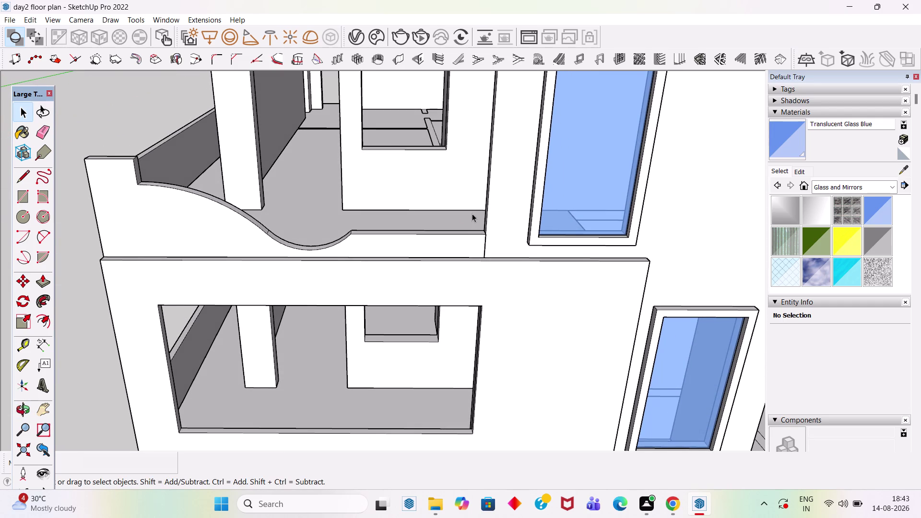
scroll(down, 3)
scroll(down, 3)
middle_drag(522, 321, 516, 256)
scroll(down, 3)
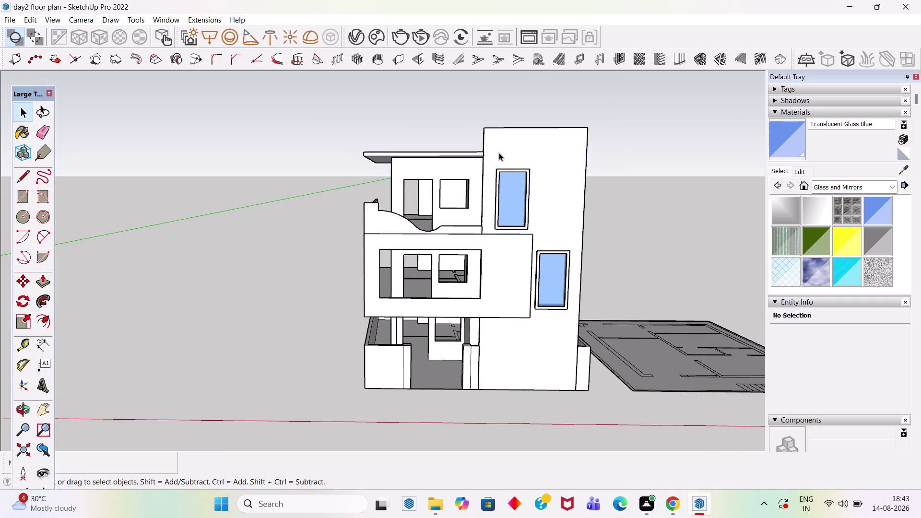
middle_drag(514, 164, 693, 264)
scroll(up, 3)
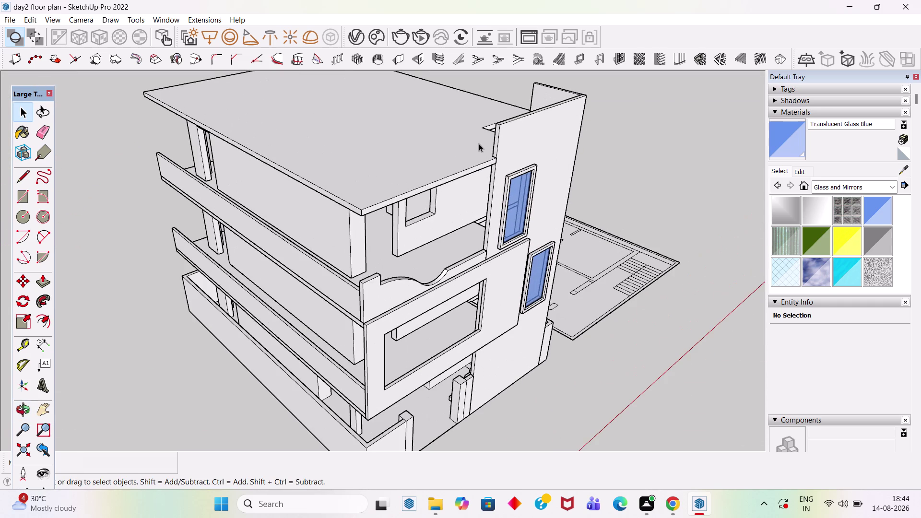
scroll(down, 3)
middle_drag(394, 220, 391, 214)
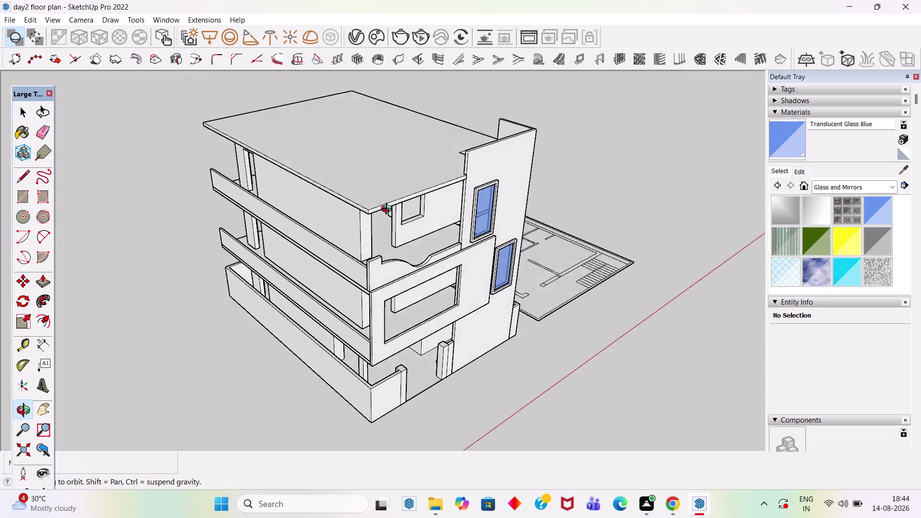
middle_drag(391, 214, 322, 89)
scroll(up, 3)
middle_drag(440, 209, 356, 252)
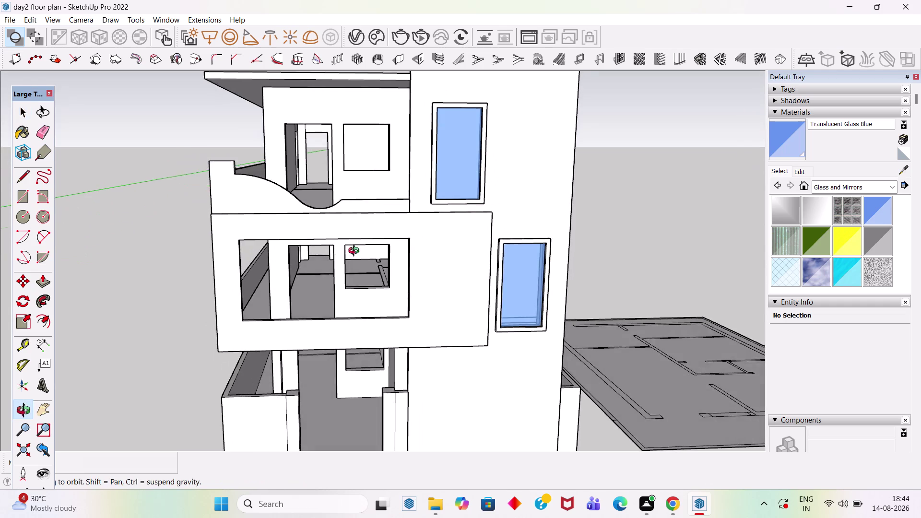
middle_drag(356, 252, 356, 252)
scroll(up, 3)
click(265, 201)
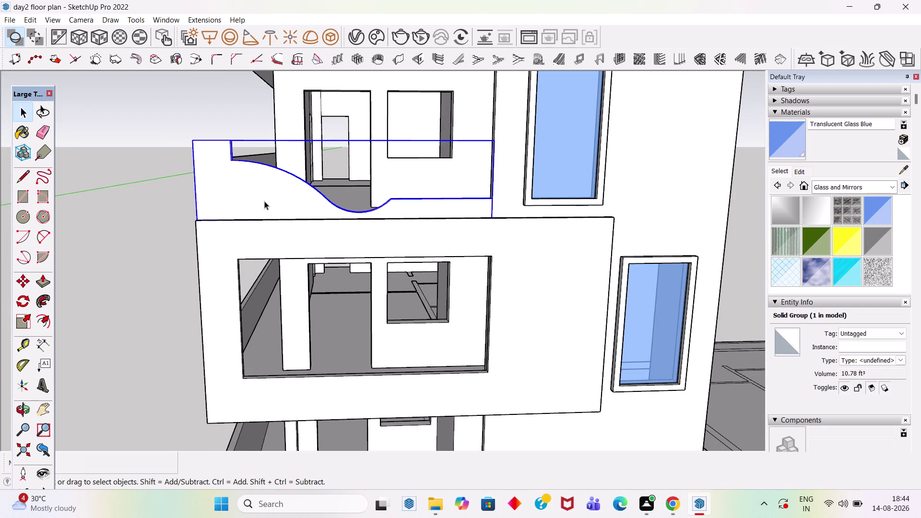
scroll(down, 3)
middle_drag(344, 257, 361, 229)
click(580, 203)
middle_drag(416, 283, 610, 247)
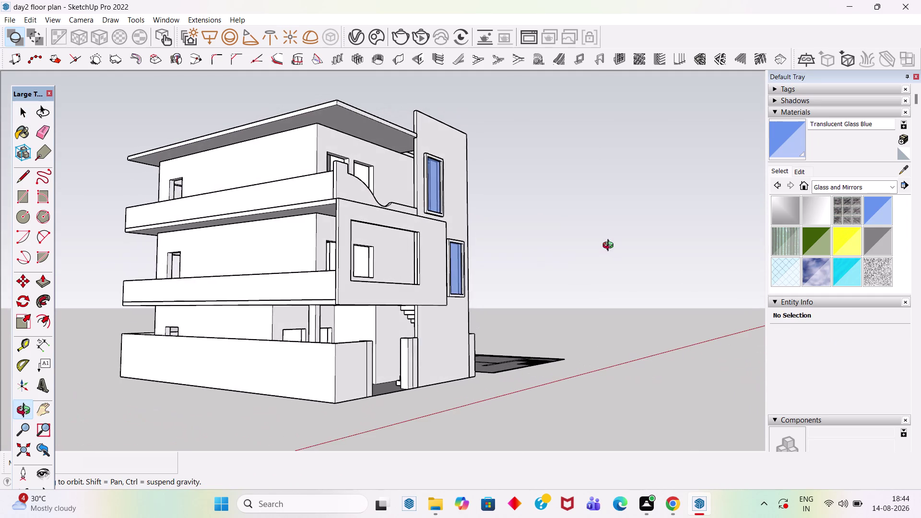
middle_drag(609, 247, 210, 272)
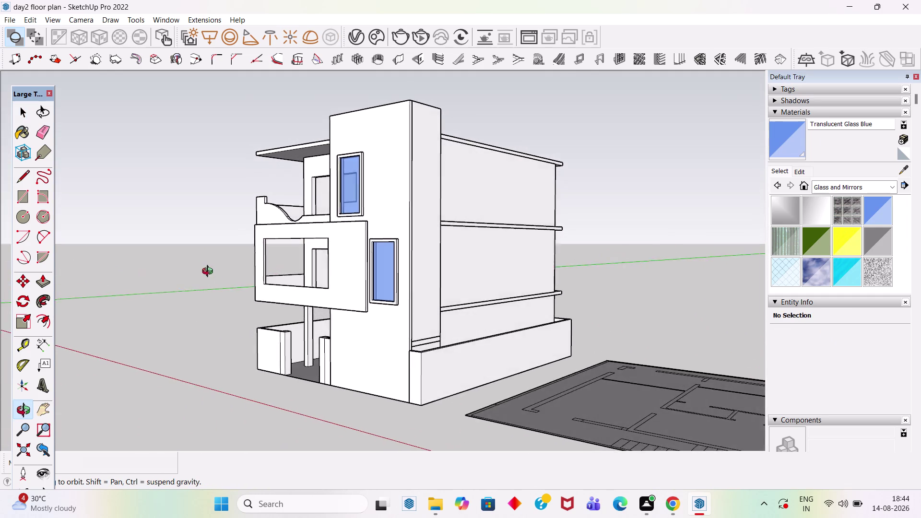
middle_drag(210, 272, 505, 271)
scroll(up, 3)
middle_drag(348, 326, 477, 334)
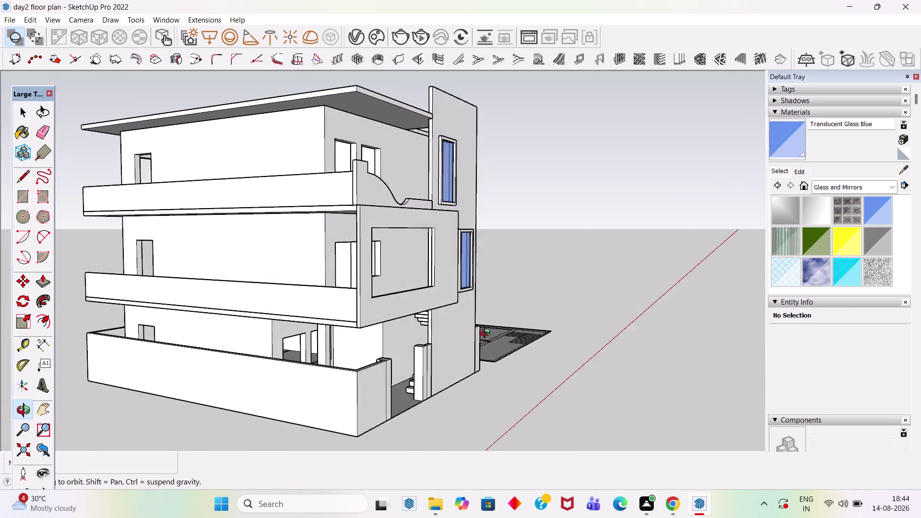
middle_drag(478, 334, 253, 289)
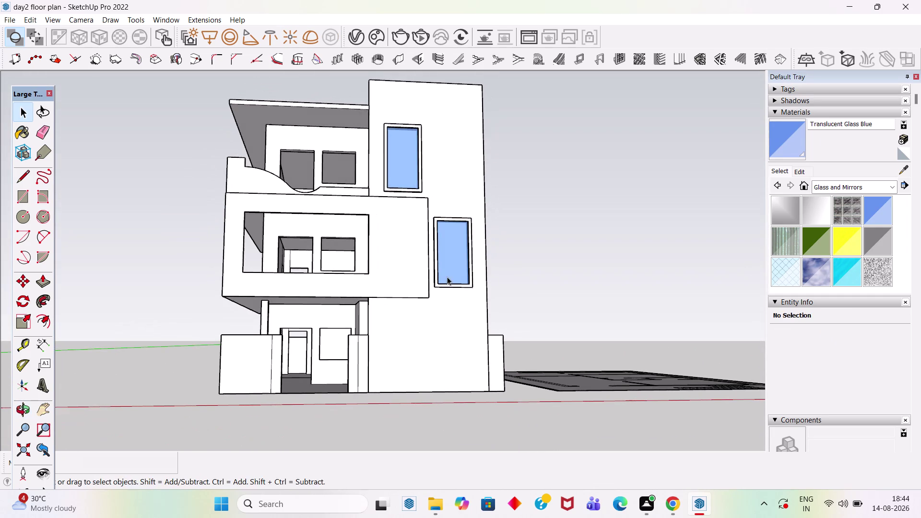
middle_drag(435, 279, 449, 345)
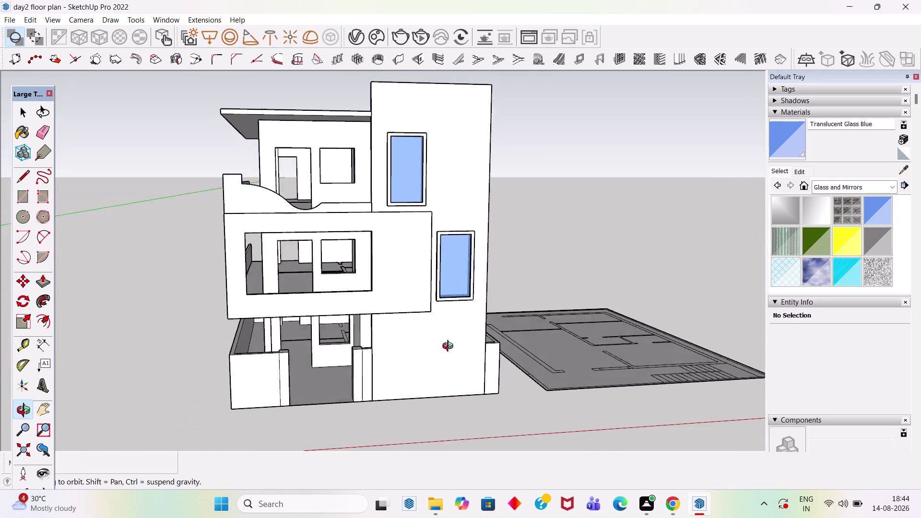
middle_drag(449, 345, 445, 334)
scroll(up, 3)
scroll(down, 3)
middle_drag(429, 425, 429, 417)
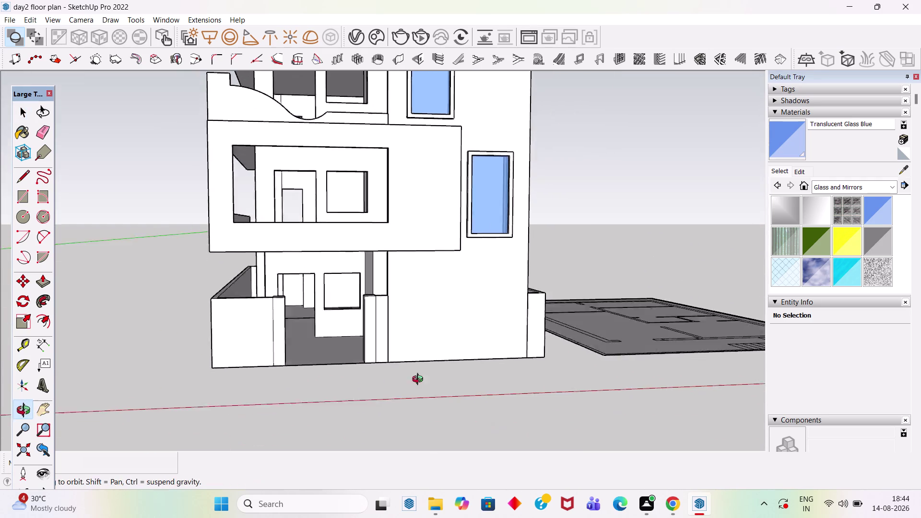
middle_drag(428, 416, 391, 269)
click(354, 357)
scroll(up, 3)
middle_drag(390, 341, 449, 301)
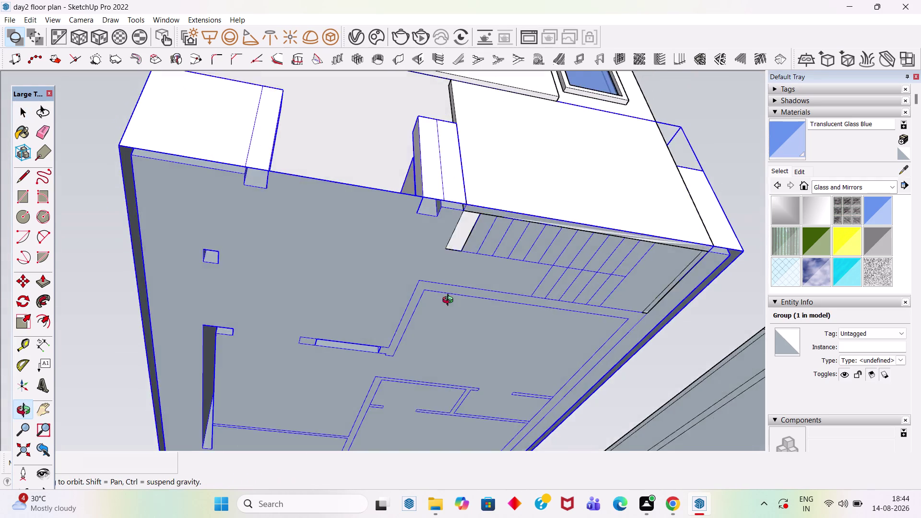
middle_drag(450, 301, 454, 281)
Edit the floor plan group and draw lines closing the slab edge and small wall outlines.
double_click(321, 299)
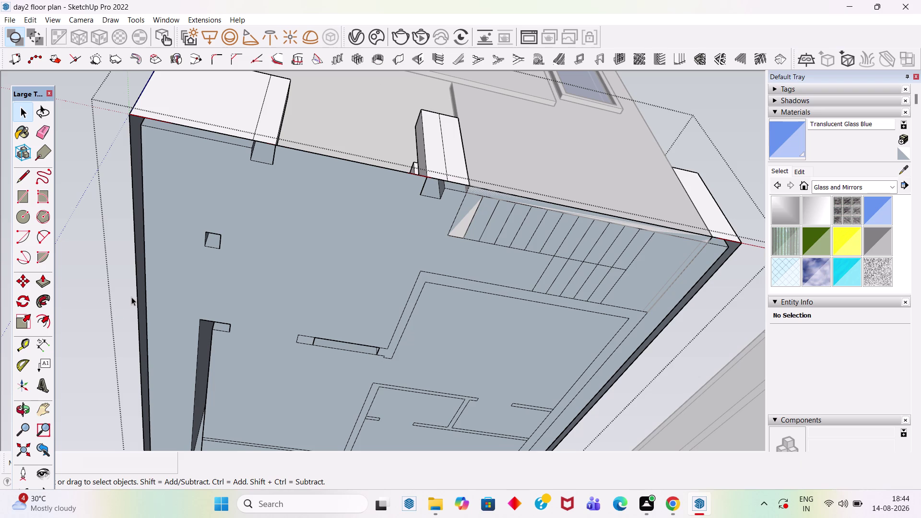
key(l)
click(132, 199)
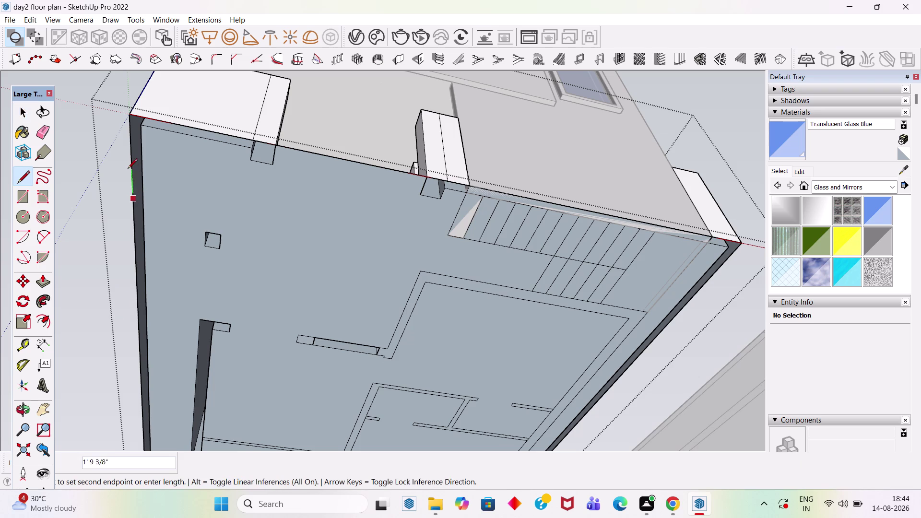
click(131, 169)
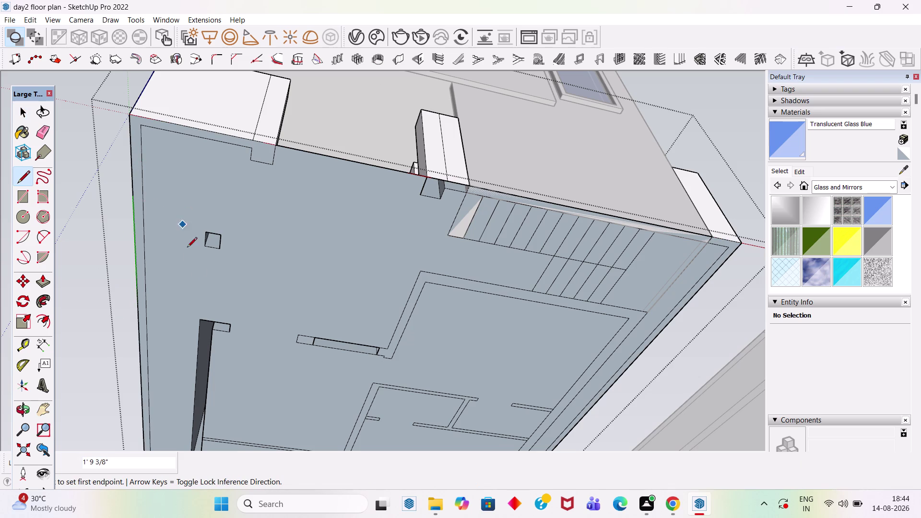
middle_drag(226, 338, 222, 225)
scroll(up, 3)
click(208, 300)
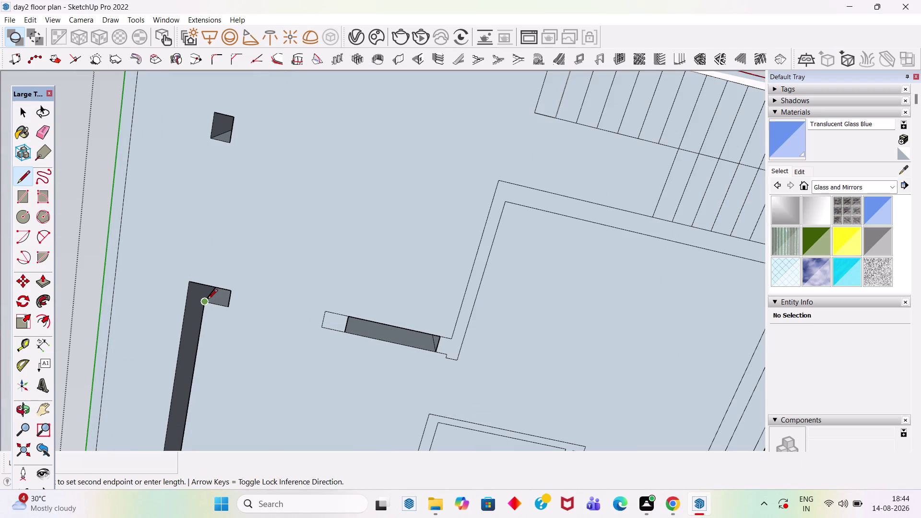
click(213, 287)
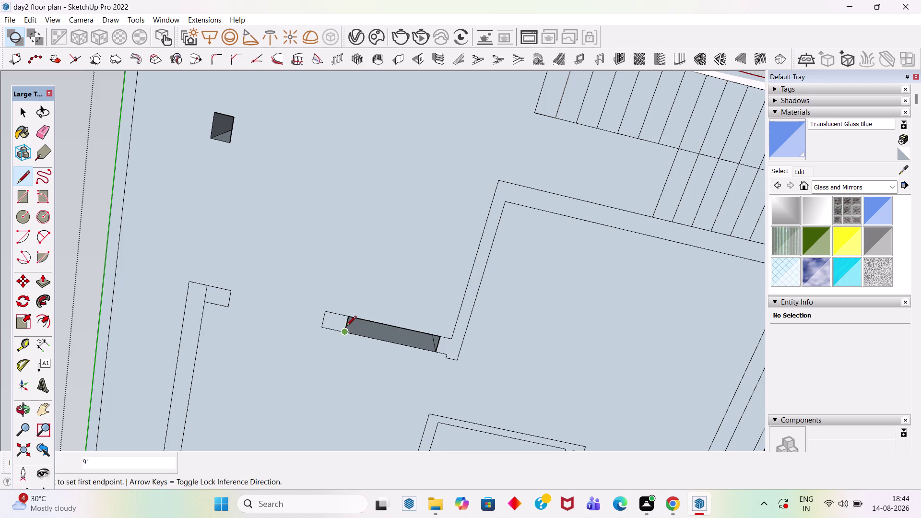
click(344, 330)
click(347, 314)
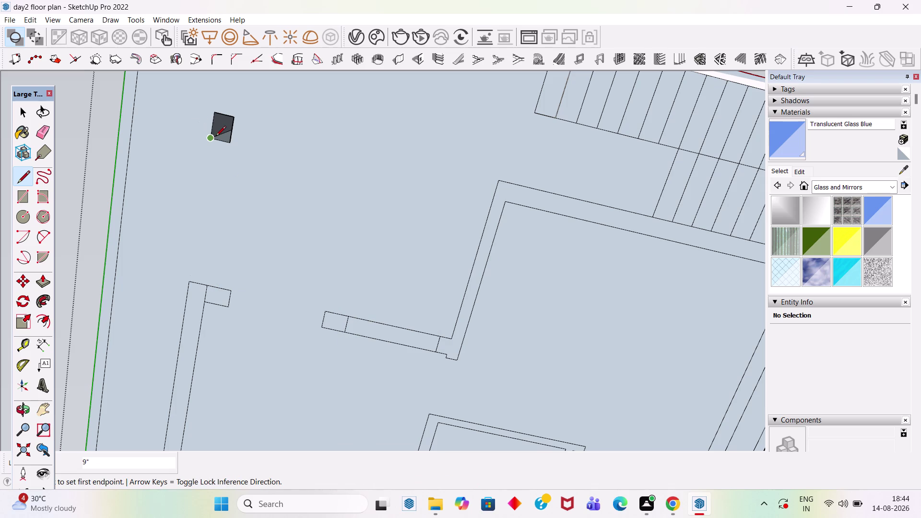
click(216, 137)
click(214, 113)
Draw a line closing the gap in the L-shaped wall outline.
scroll(down, 3)
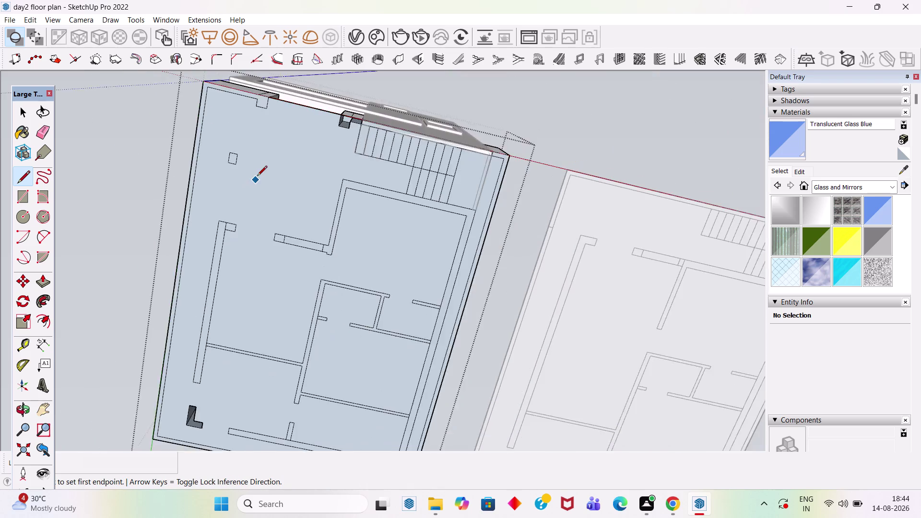
scroll(down, 3)
scroll(up, 3)
click(180, 364)
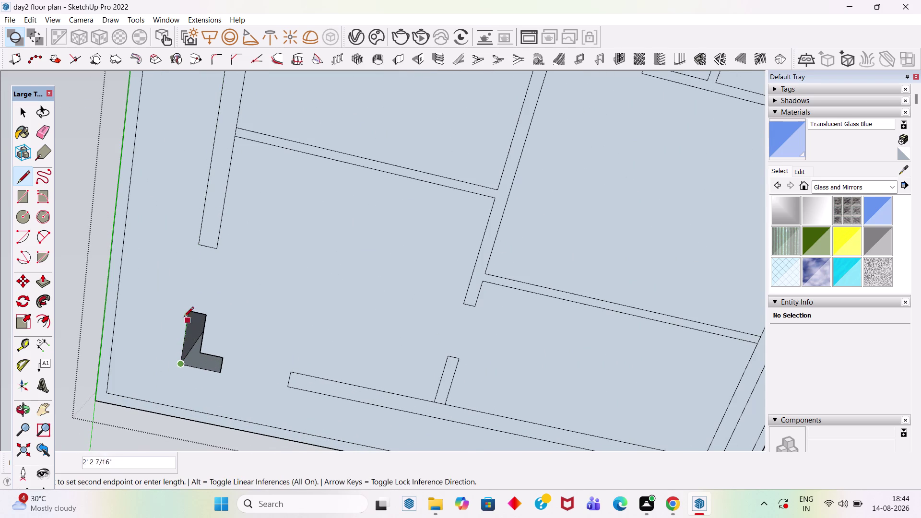
click(191, 308)
key(space)
Reopen the floor plan group, select its floor face, inspect from below, and exit editing.
scroll(down, 3)
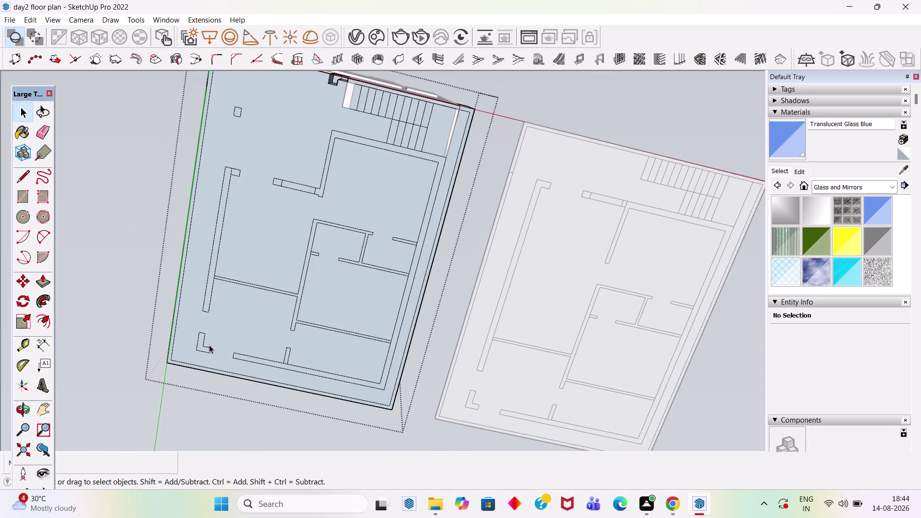
key(space)
click(101, 260)
click(251, 331)
double_click(249, 330)
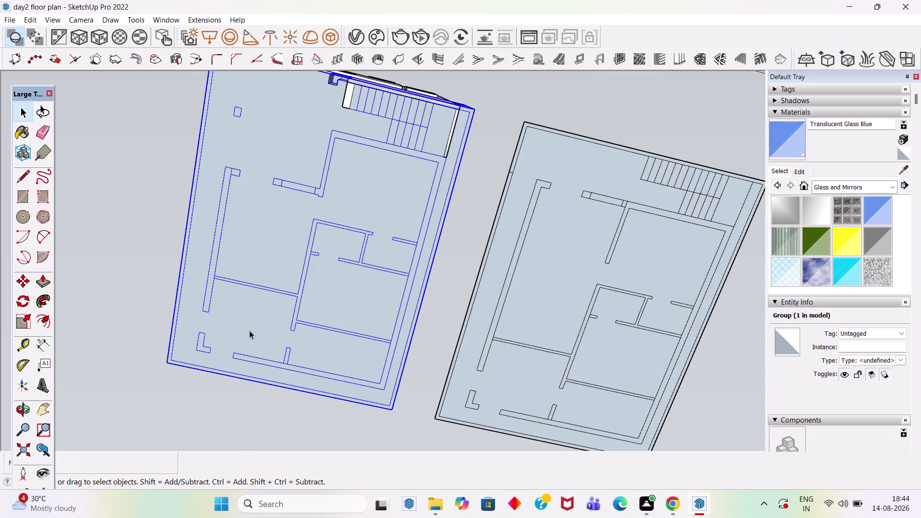
click(252, 328)
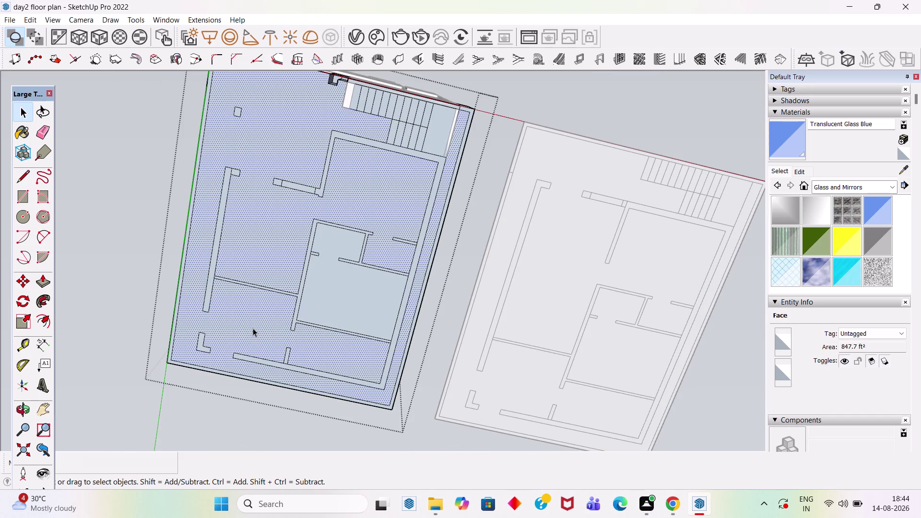
key(p)
click(253, 328)
middle_drag(257, 333, 282, 423)
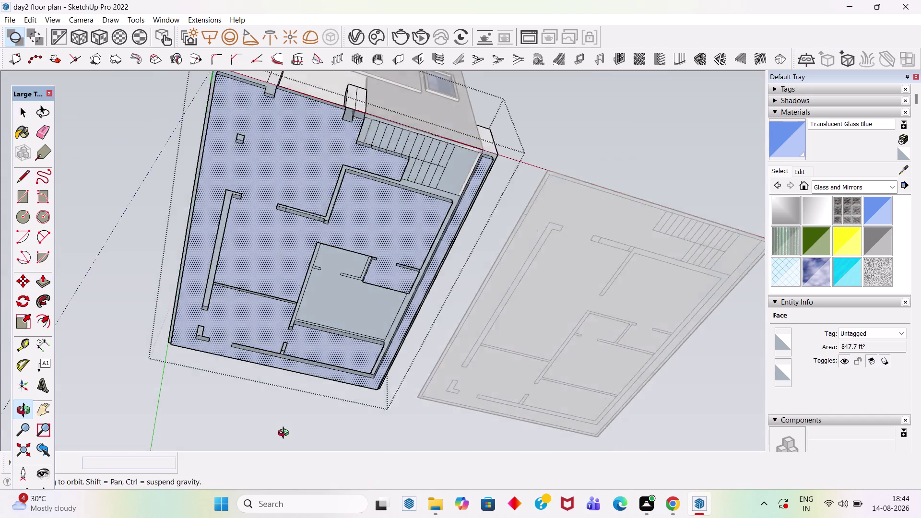
middle_drag(282, 422, 286, 441)
key(Escape)
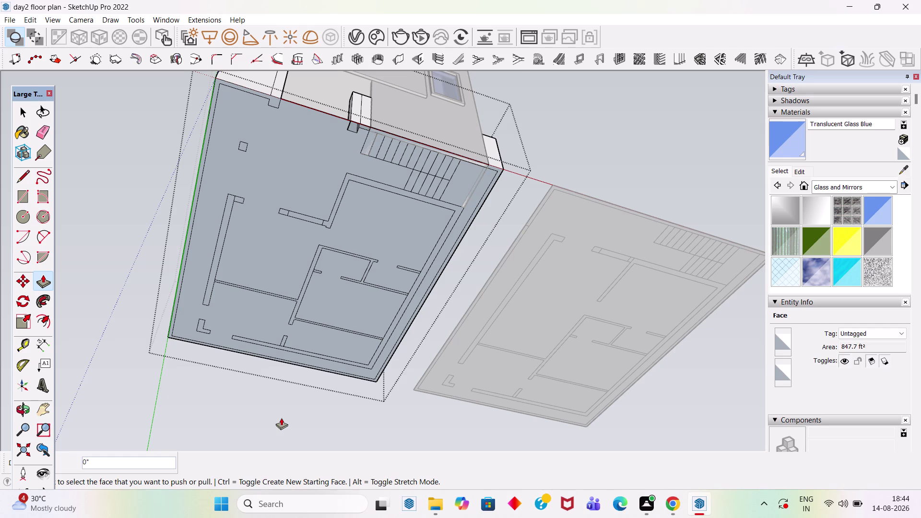
key(space)
click(89, 203)
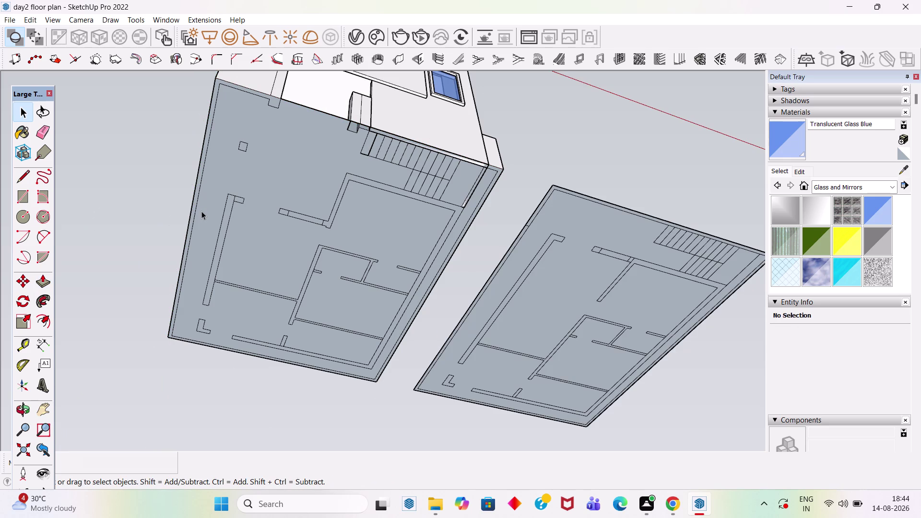
Draw a base rectangle spanning the house footprint from corner to corner.
key(r)
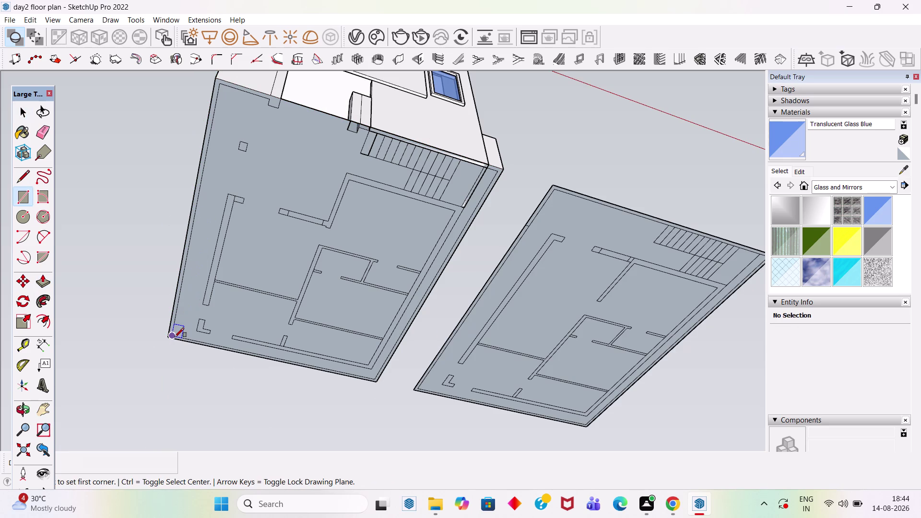
scroll(up, 3)
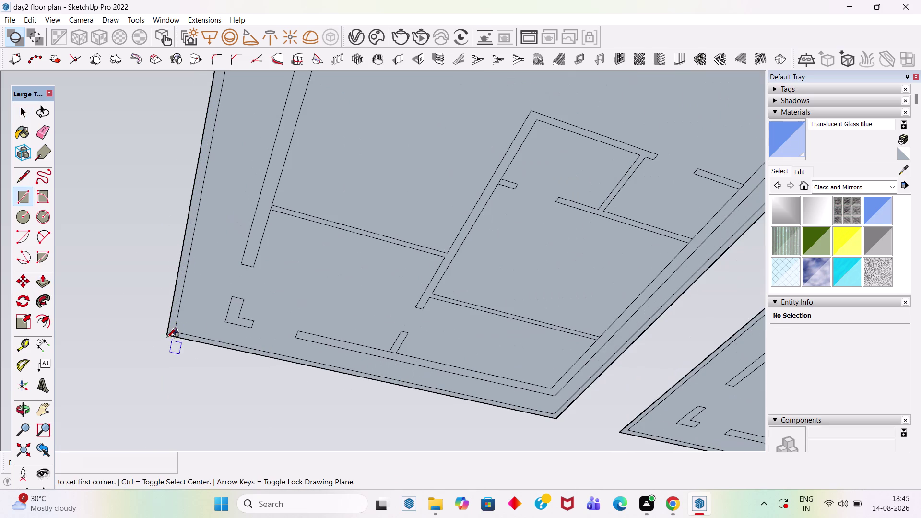
click(166, 335)
scroll(down, 3)
scroll(down, 3)
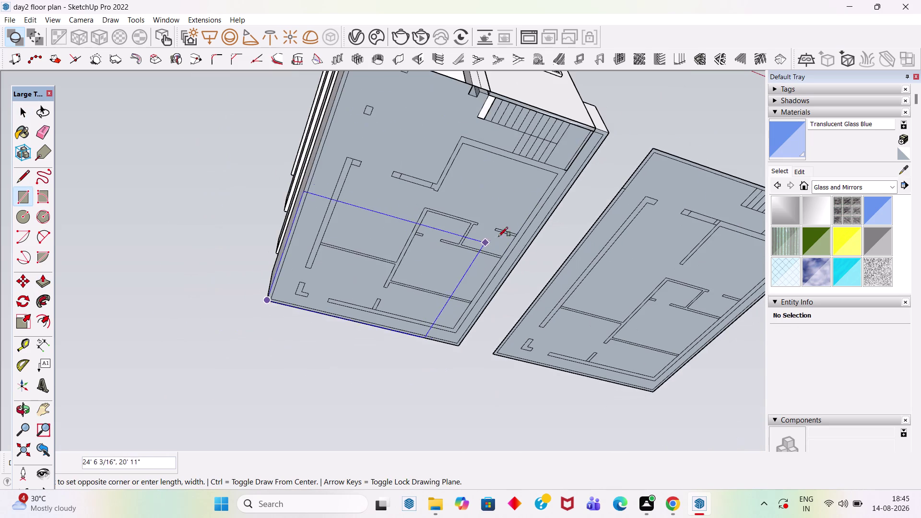
scroll(up, 3)
click(614, 130)
key(space)
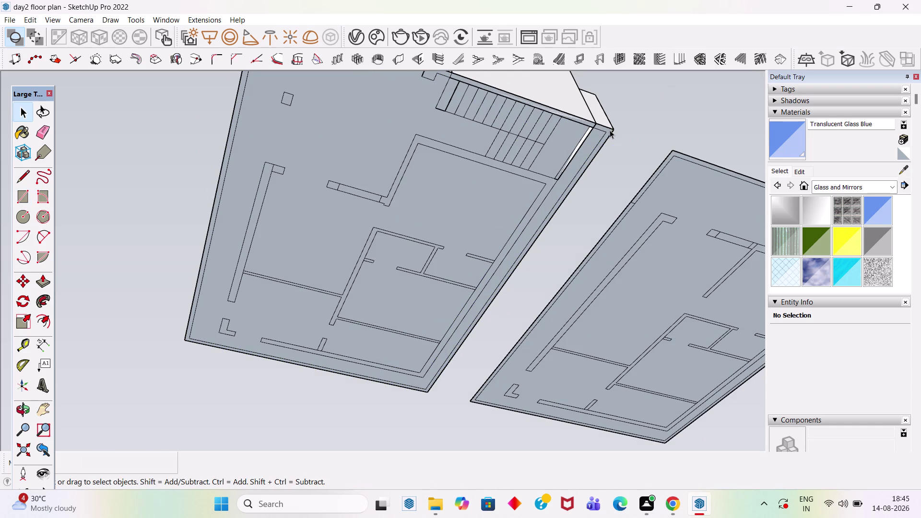
Push/Pull the base rectangle 18" to form the plinth slab.
key(p)
click(553, 184)
scroll(up, 3)
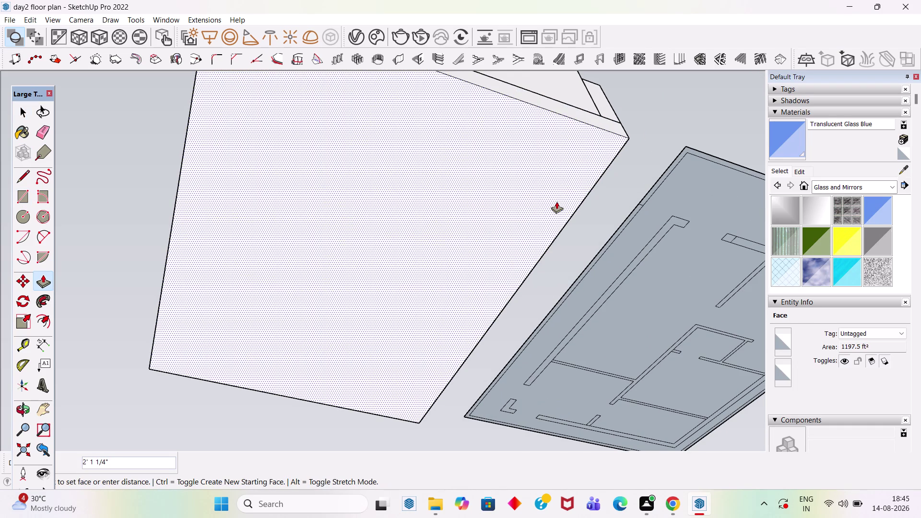
key(1)
text(8)
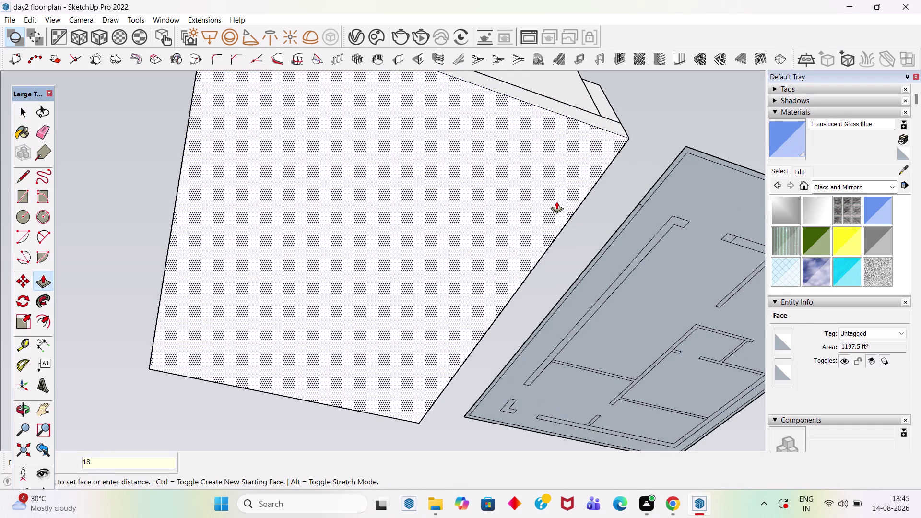
text(")
key(Return)
key(space)
Select the whole plinth slab and make it a group.
scroll(down, 3)
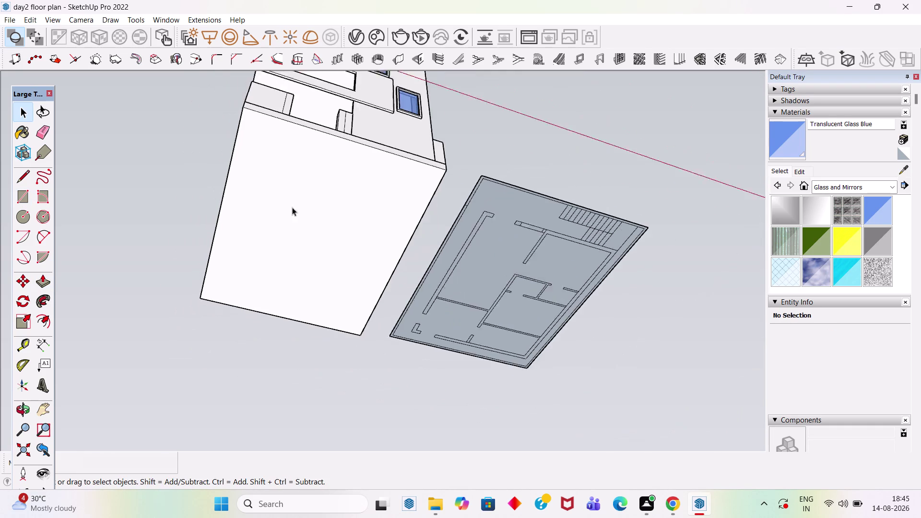
scroll(down, 3)
middle_drag(294, 162, 270, 371)
scroll(up, 3)
middle_drag(404, 215, 378, 264)
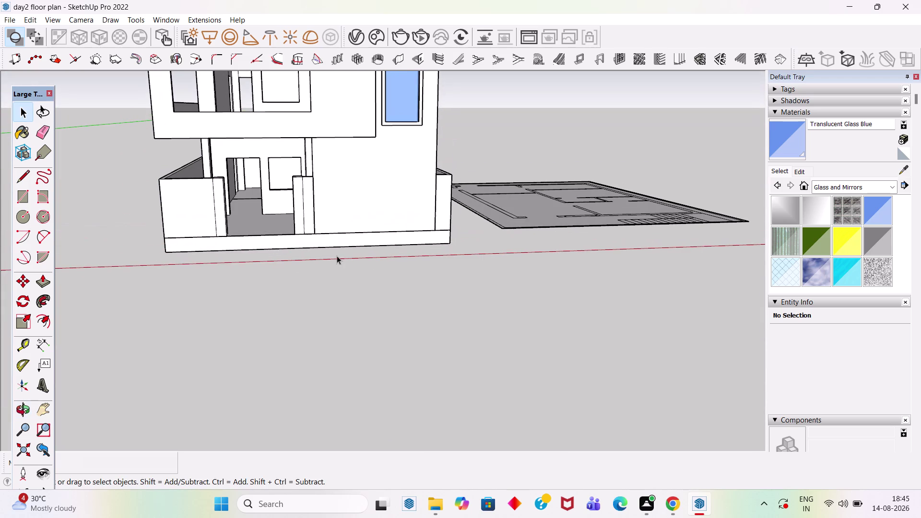
triple_click(325, 243)
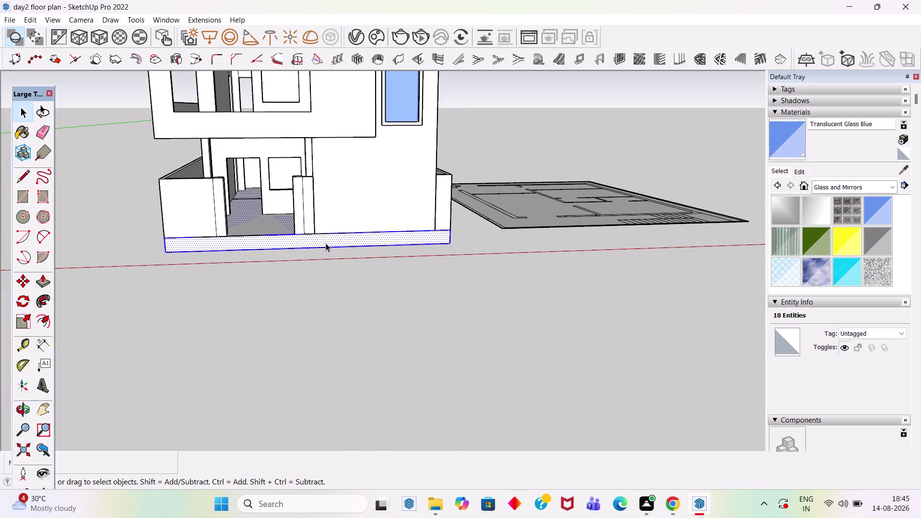
right_click(325, 243)
click(377, 343)
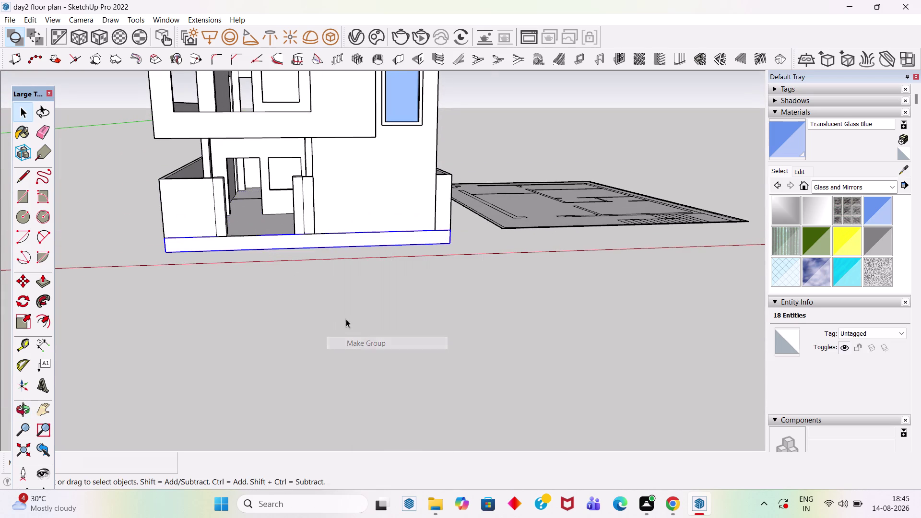
Inside the plinth group, delete the slab's top face, then exit the group.
scroll(up, 3)
click(246, 234)
scroll(up, 3)
middle_drag(320, 240, 348, 339)
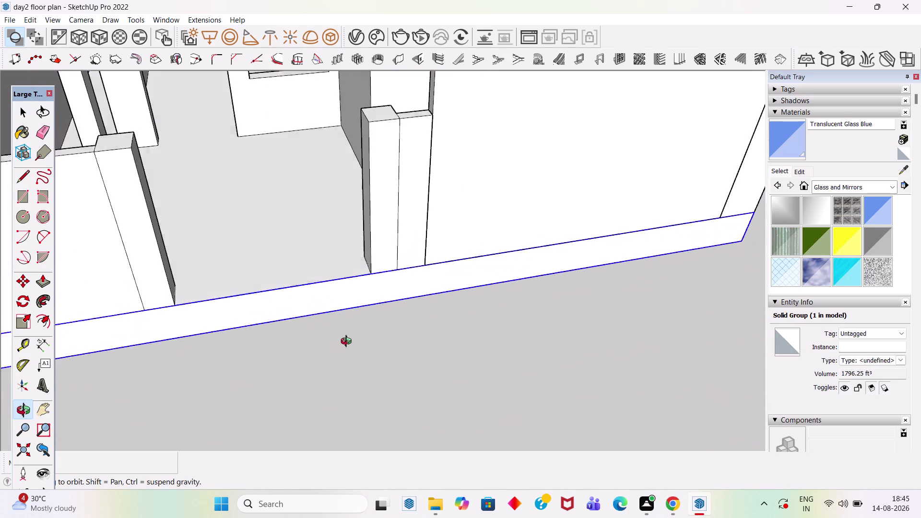
middle_drag(348, 339, 349, 349)
double_click(260, 226)
scroll(up, 3)
scroll(down, 3)
middle_drag(296, 281, 295, 274)
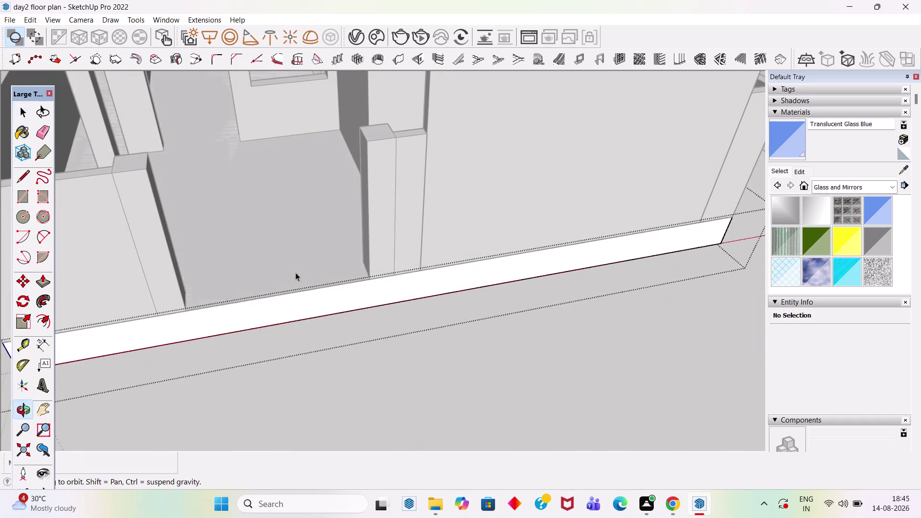
middle_drag(296, 275, 296, 274)
click(288, 259)
key(Delete)
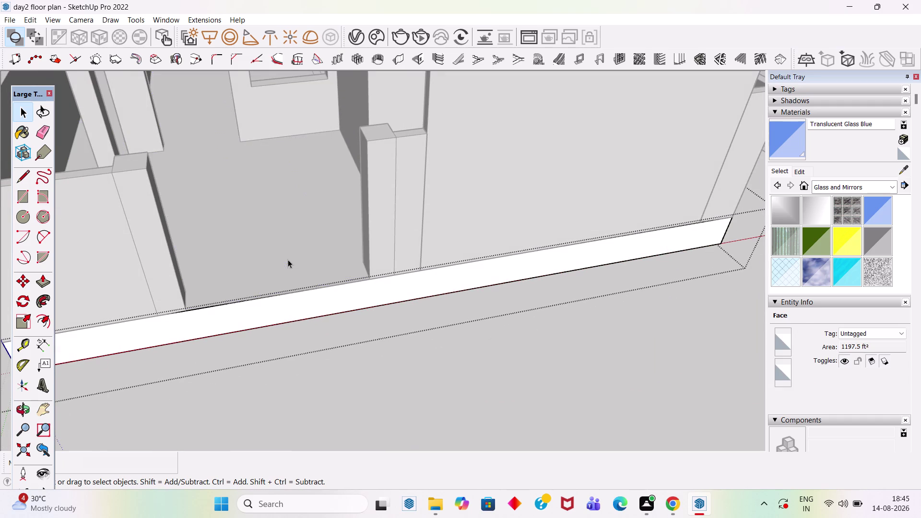
scroll(down, 3)
middle_drag(313, 307, 319, 265)
click(349, 391)
Select the ground floor group and orbit the view to face the house front.
click(302, 260)
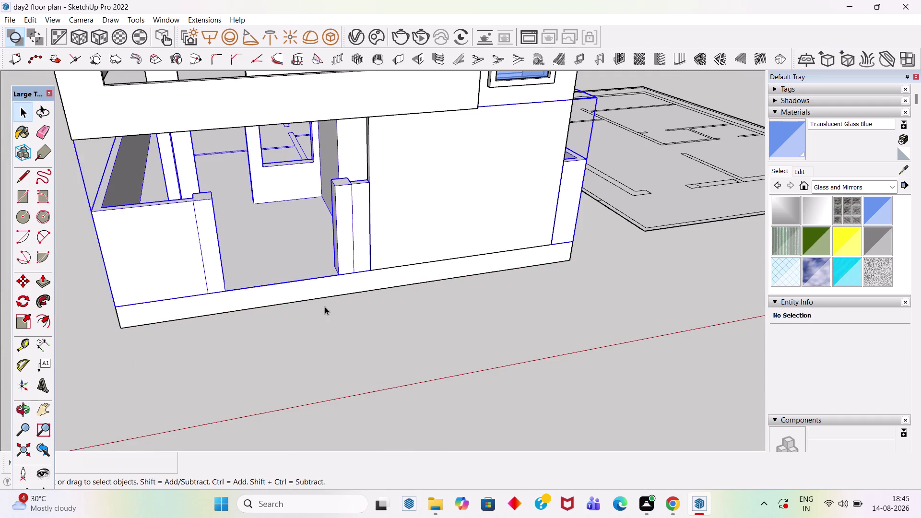
middle_drag(325, 305, 132, 253)
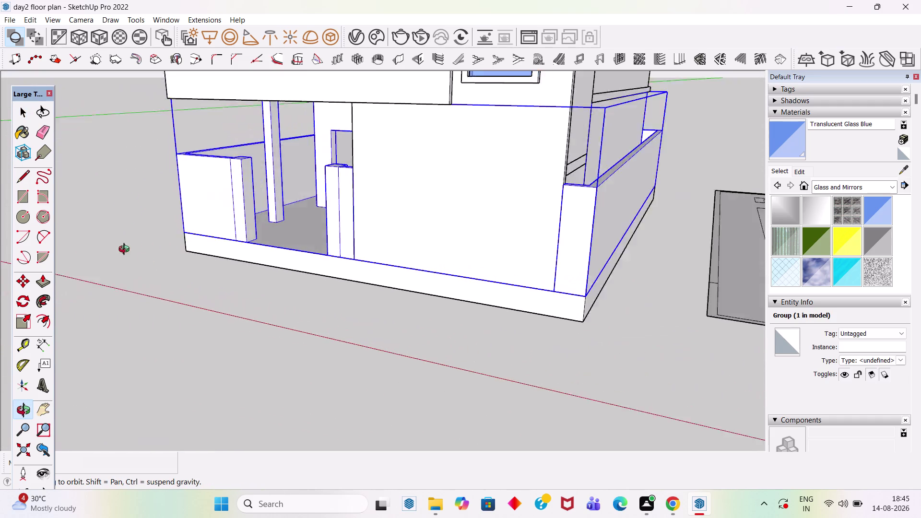
middle_drag(132, 253, 416, 262)
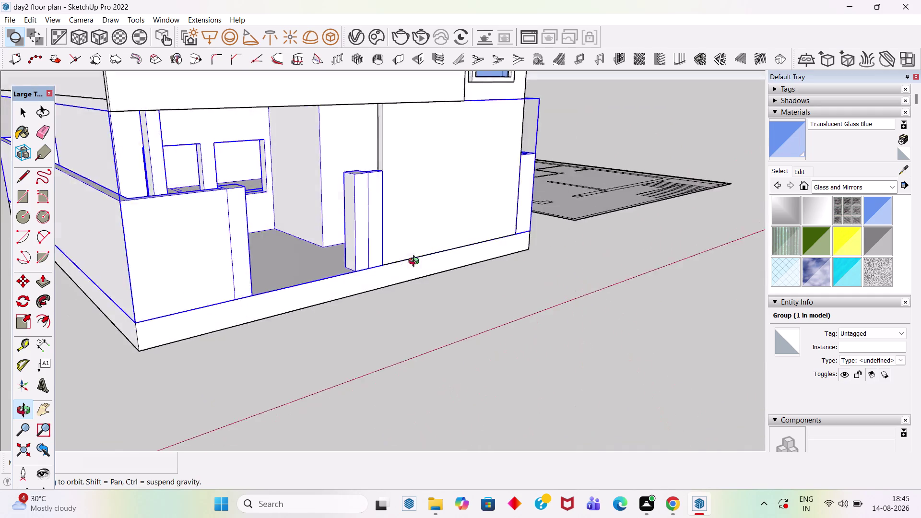
middle_drag(416, 262, 288, 257)
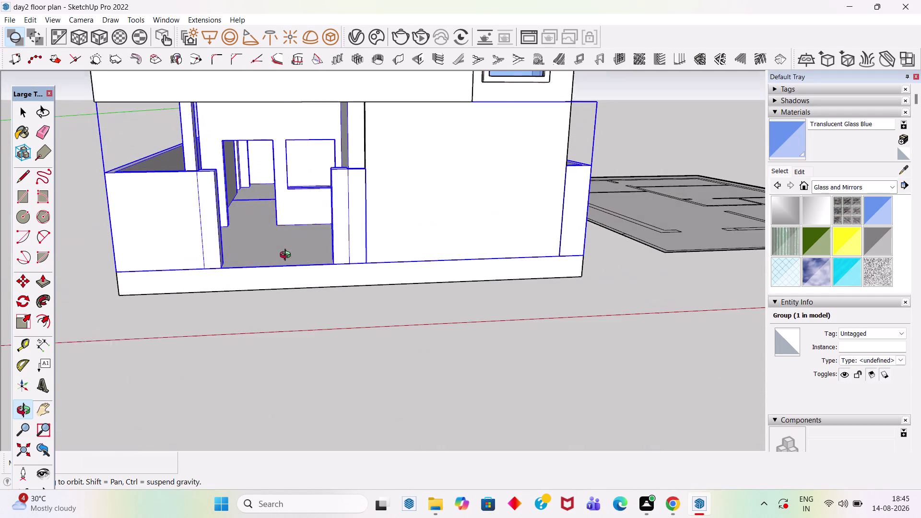
middle_drag(287, 256, 288, 258)
scroll(down, 3)
middle_drag(363, 317, 375, 280)
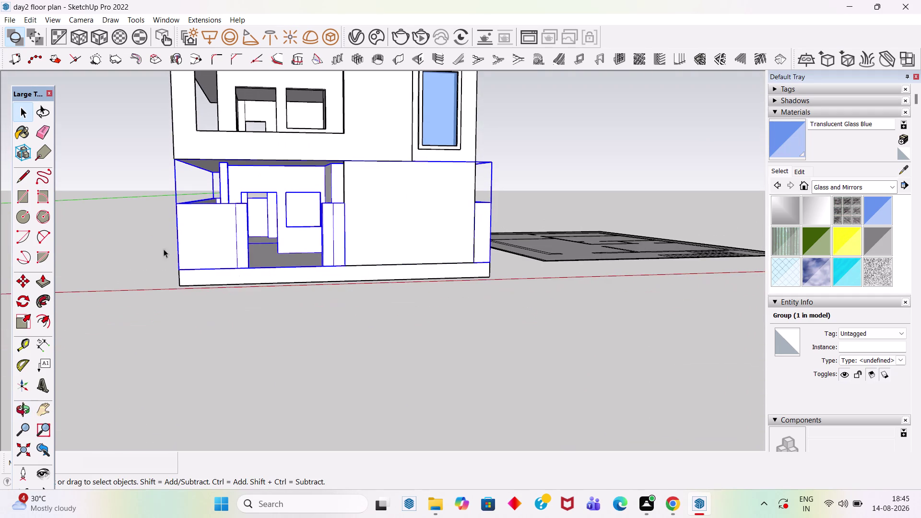
click(134, 231)
key(ctrl+s)
scroll(down, 3)
scroll(down, 3)
scroll(up, 3)
scroll(up, 3)
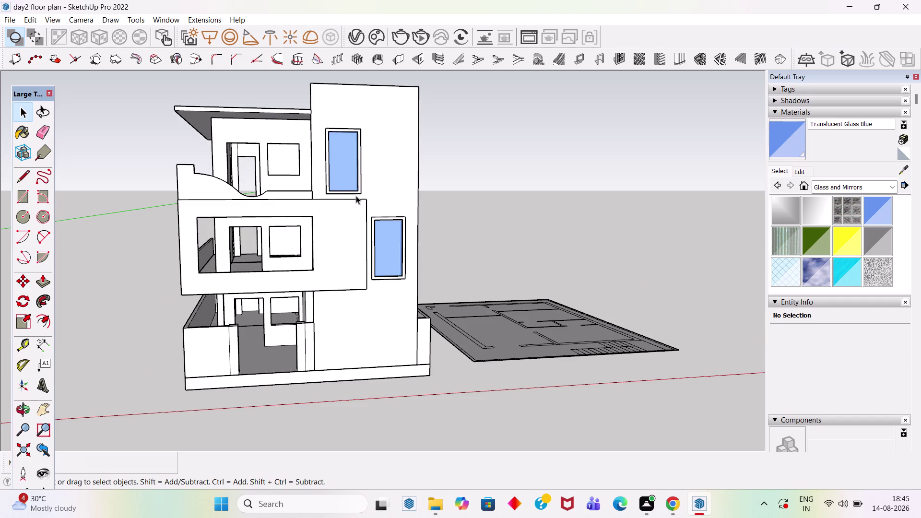
middle_drag(350, 193, 325, 189)
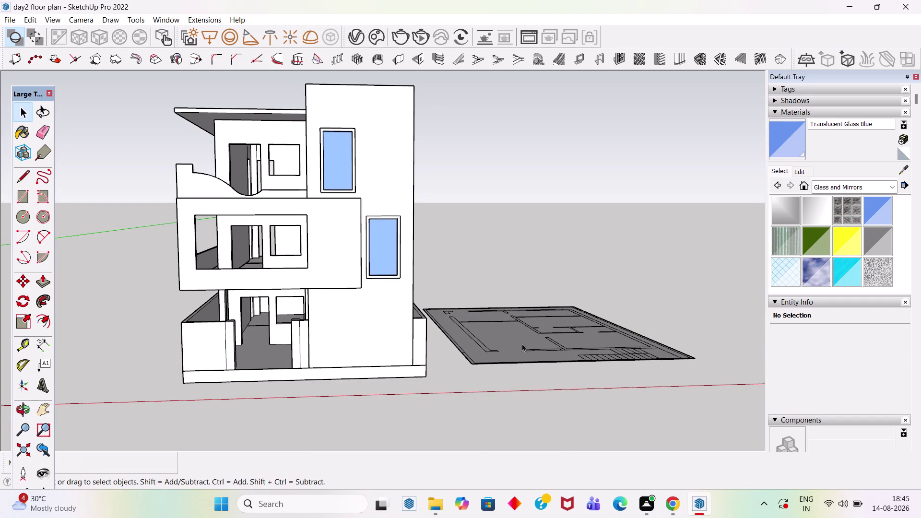
scroll(down, 3)
middle_drag(520, 257, 484, 375)
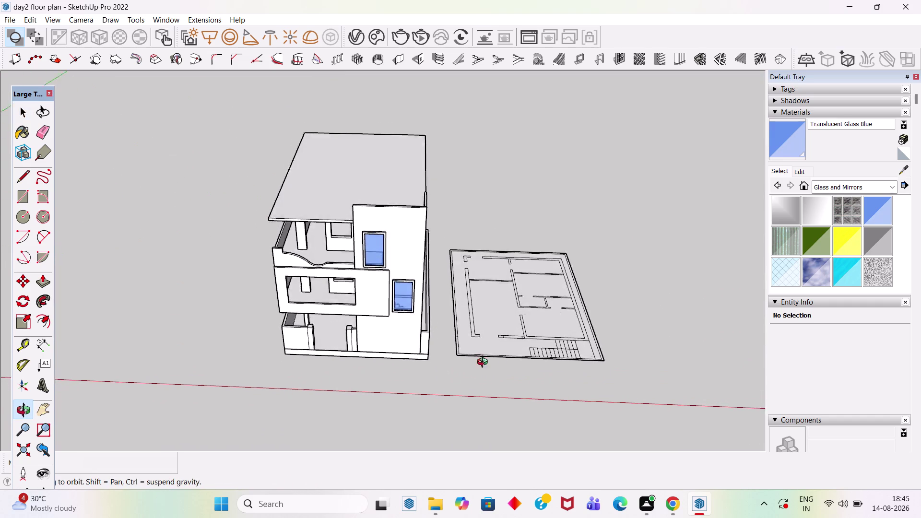
middle_drag(484, 375, 497, 289)
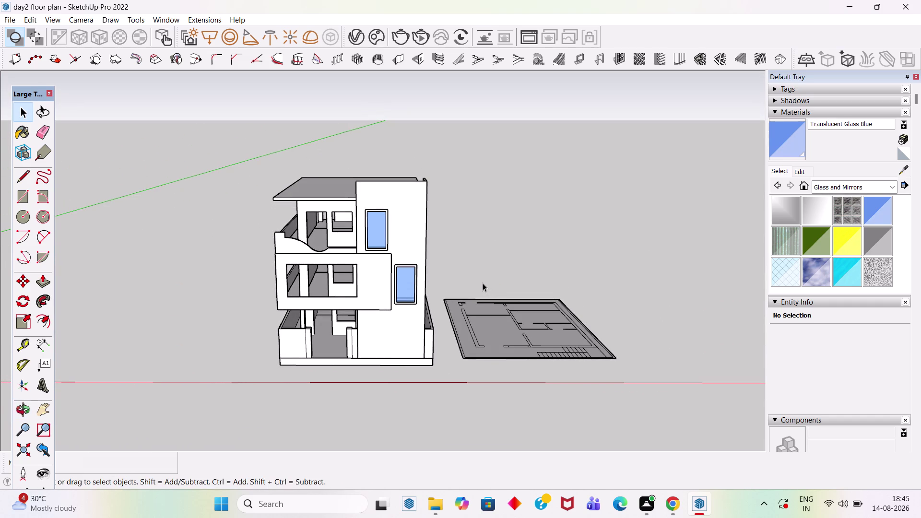
scroll(down, 3)
scroll(up, 3)
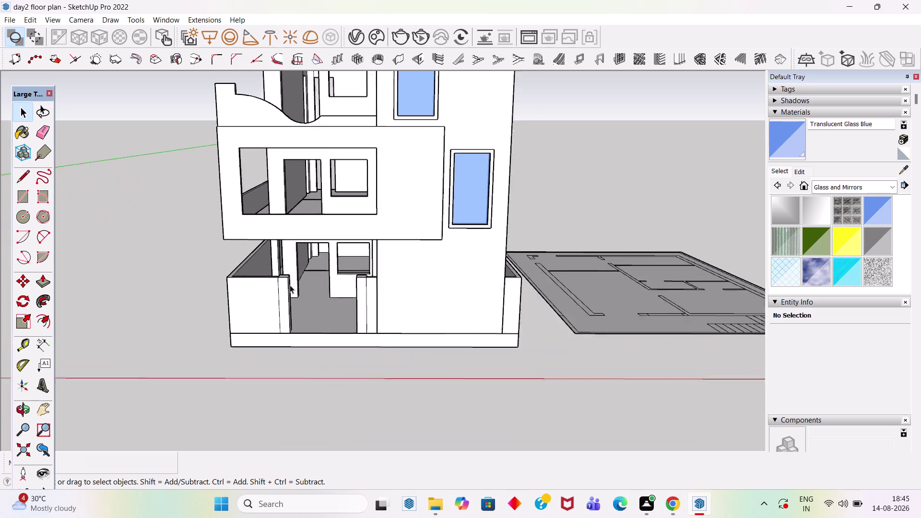
scroll(up, 3)
middle_drag(370, 249, 640, 262)
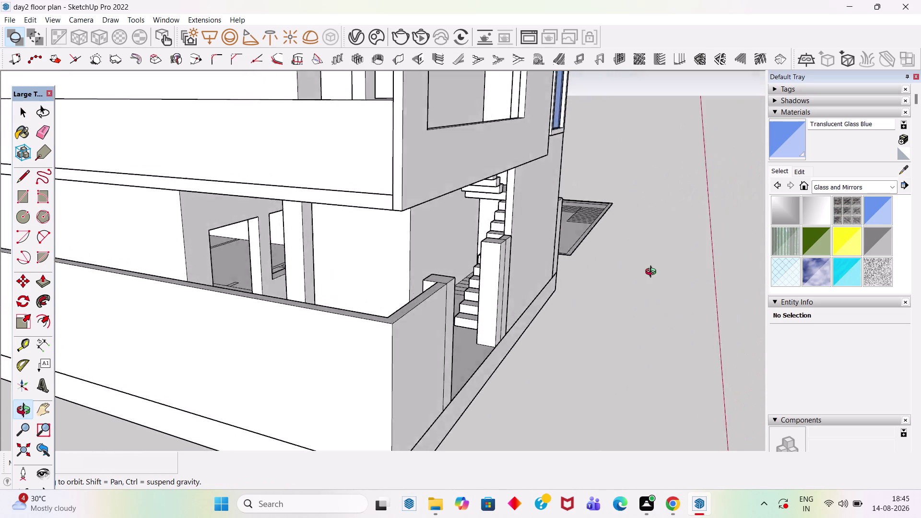
middle_drag(640, 262, 337, 333)
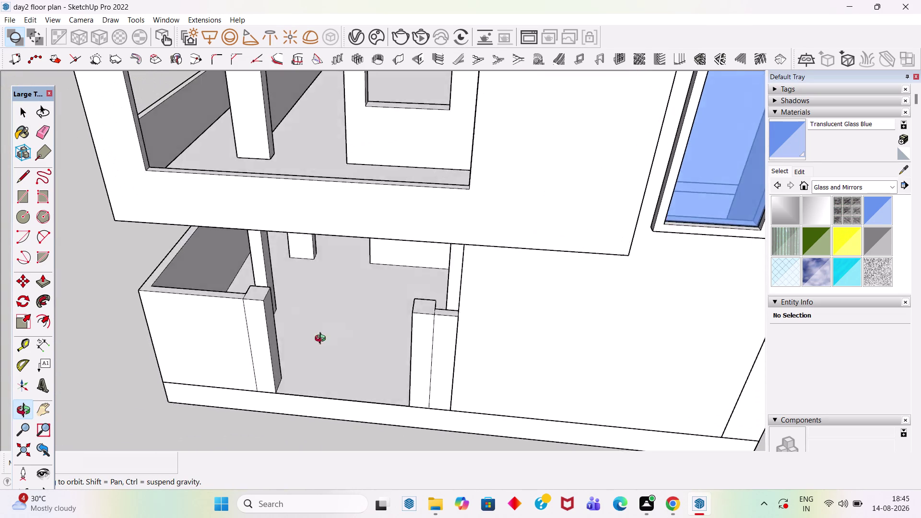
middle_drag(336, 333, 394, 134)
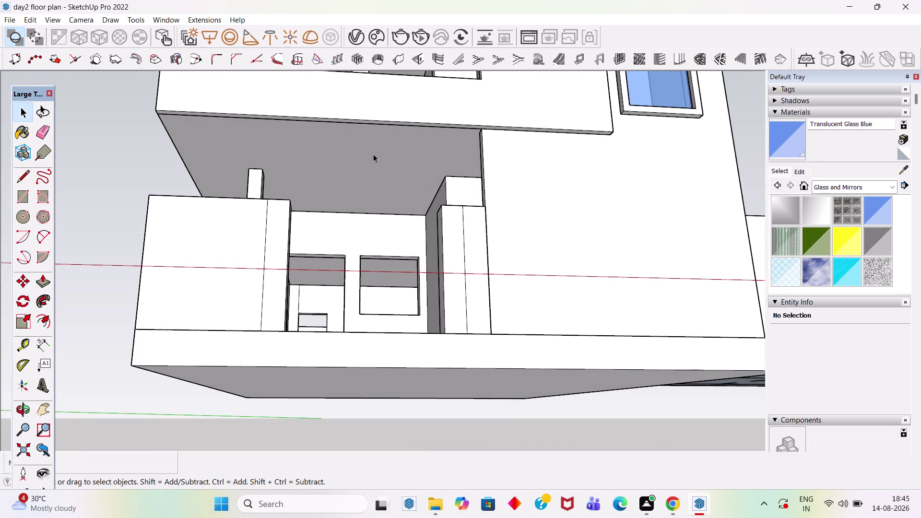
scroll(down, 3)
scroll(down, 3)
scroll(down, 3)
middle_drag(415, 150, 425, 207)
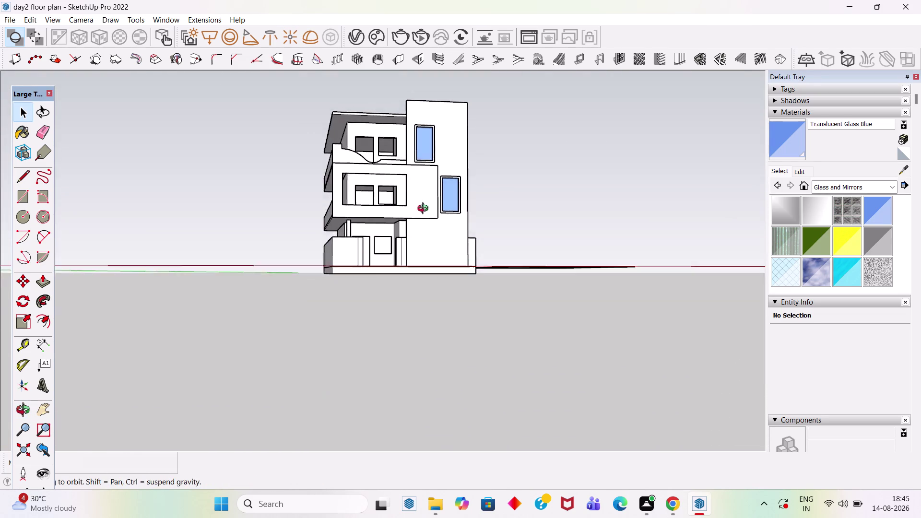
middle_drag(425, 207, 423, 210)
scroll(up, 3)
scroll(down, 3)
scroll(up, 3)
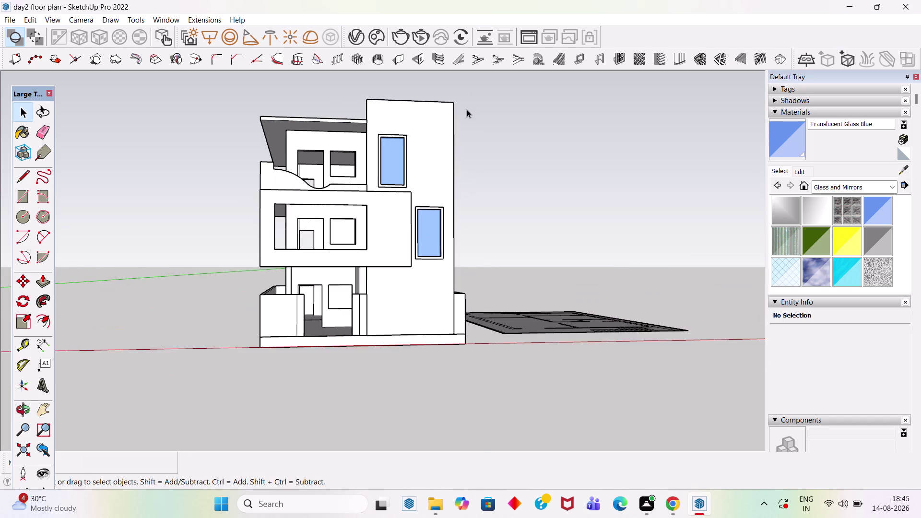
scroll(up, 3)
scroll(down, 3)
middle_click(462, 170)
scroll(up, 3)
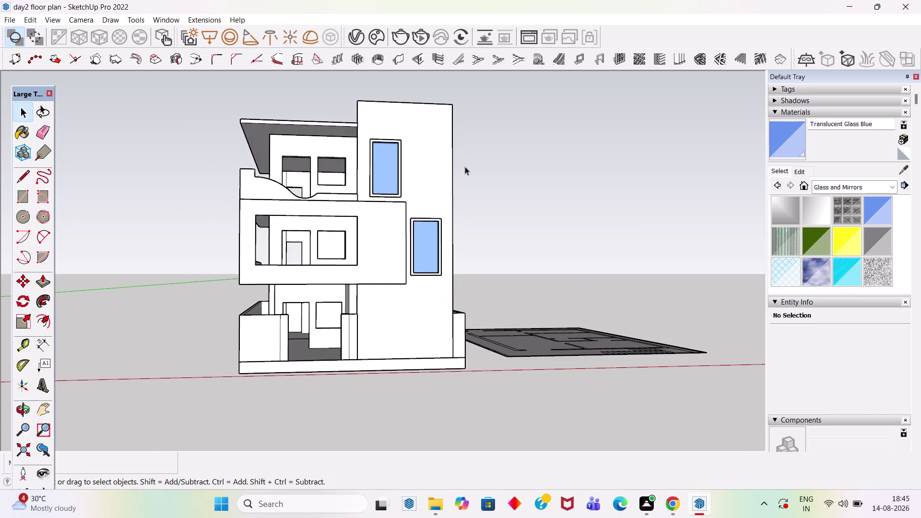
scroll(up, 3)
middle_drag(465, 167, 442, 156)
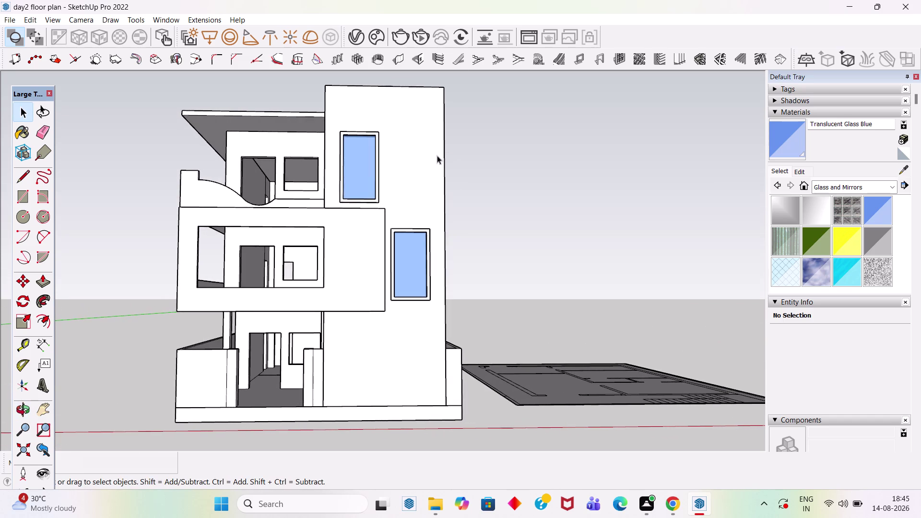
scroll(down, 3)
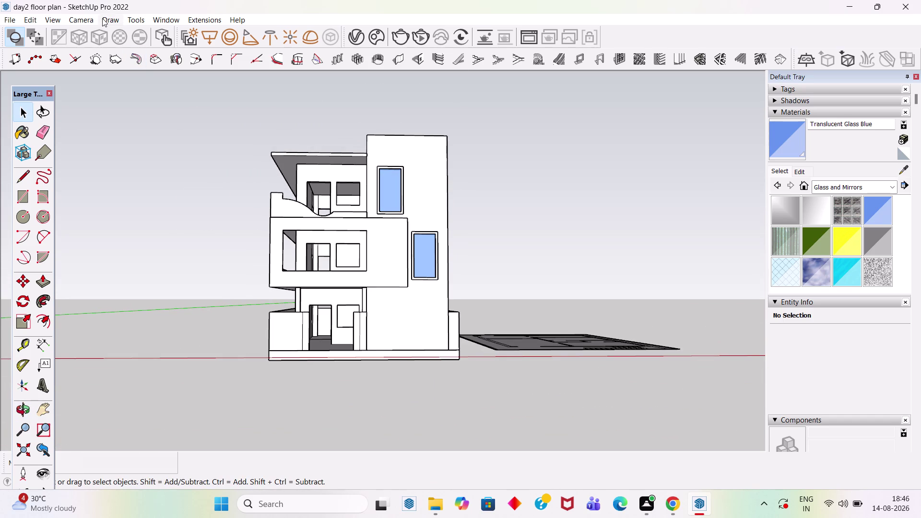
click(75, 20)
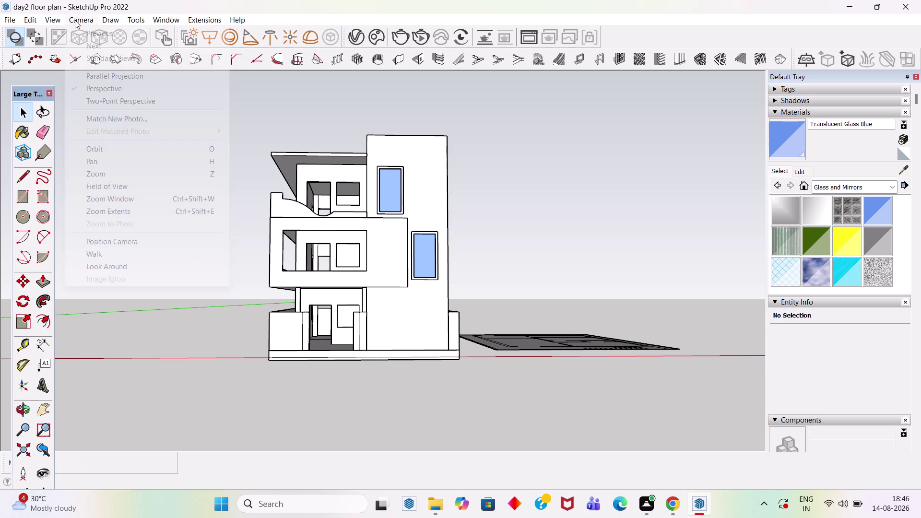
Switch to the Front standard view and pan the house toward the centre.
click(139, 61)
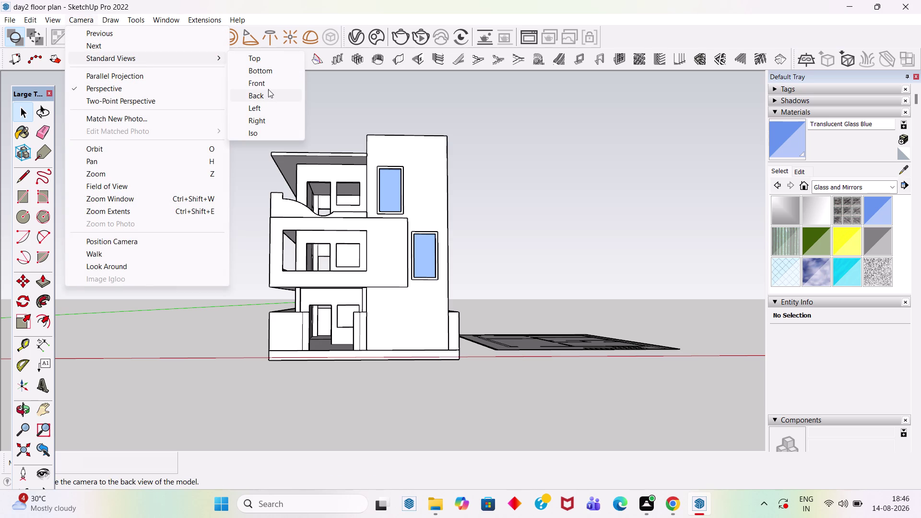
click(268, 85)
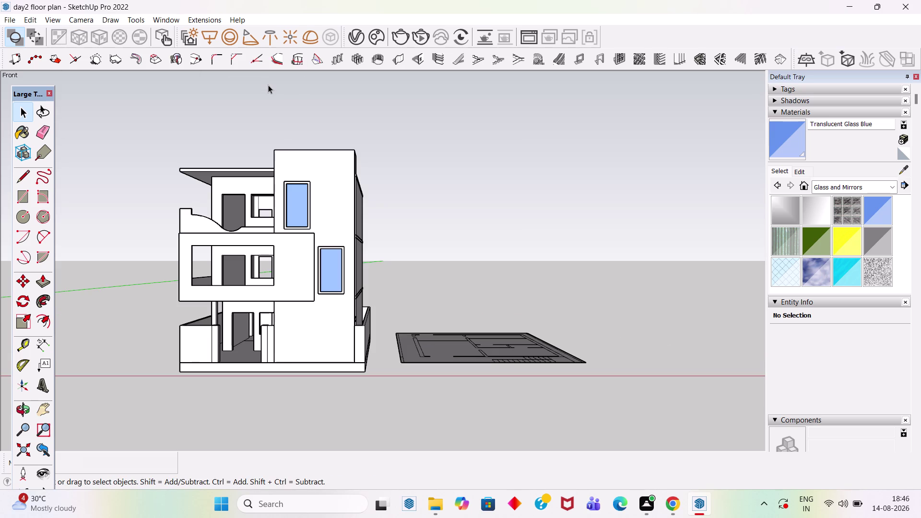
click(45, 407)
drag(218, 335, 379, 360)
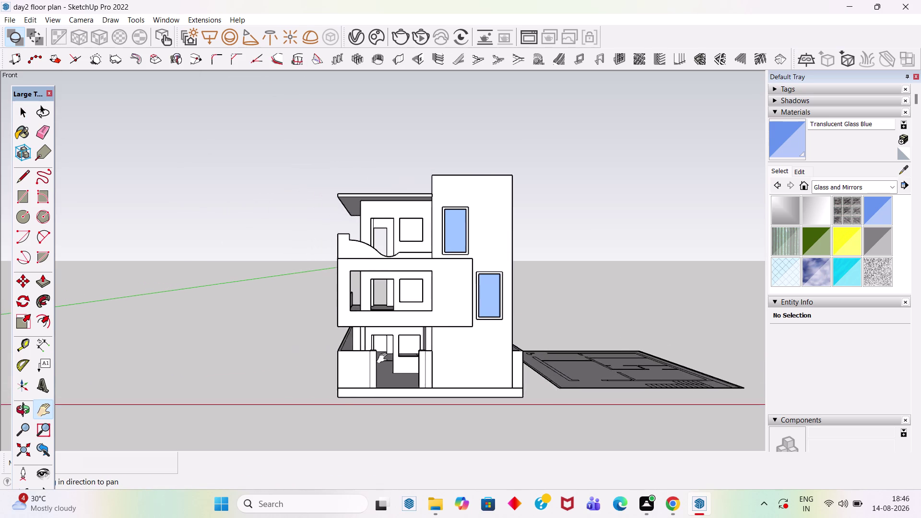
drag(378, 360, 355, 333)
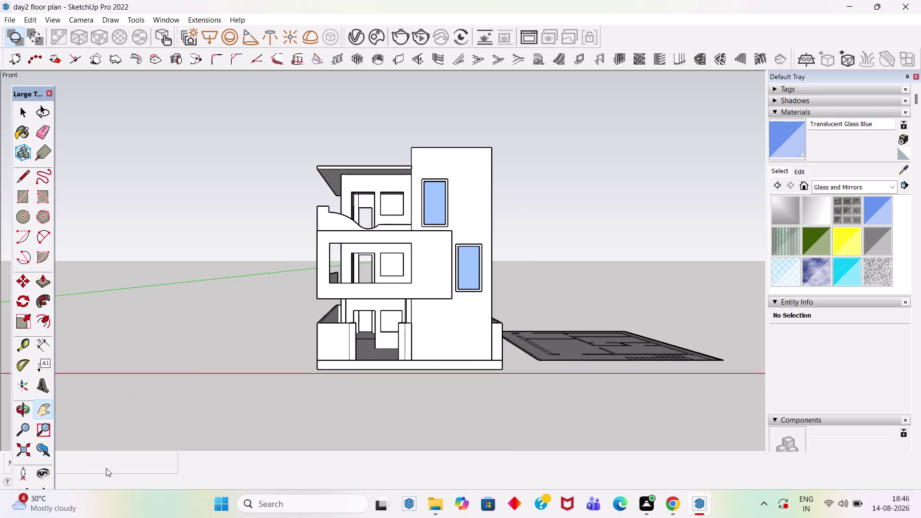
drag(23, 425, 29, 422)
Zoom in until the house fills the modelling window.
drag(394, 373, 446, 294)
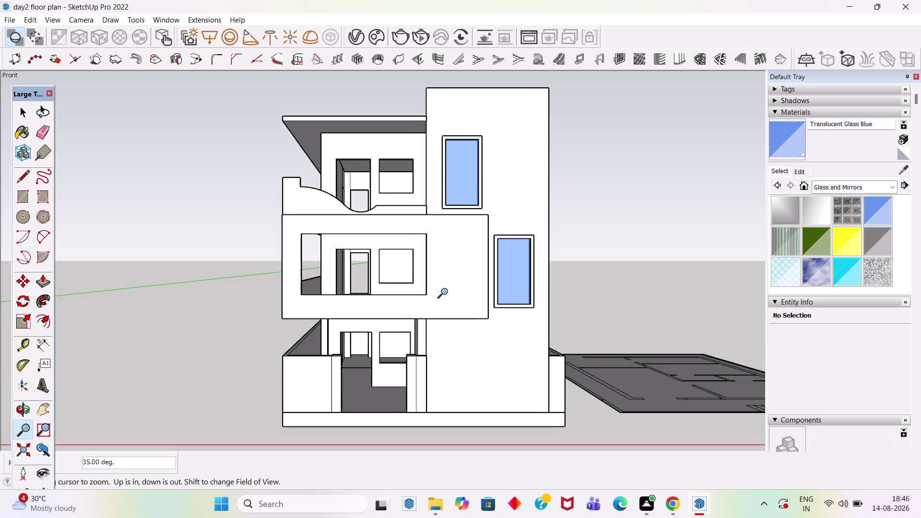
drag(446, 294, 450, 294)
key(space)
key(space)
key(space)
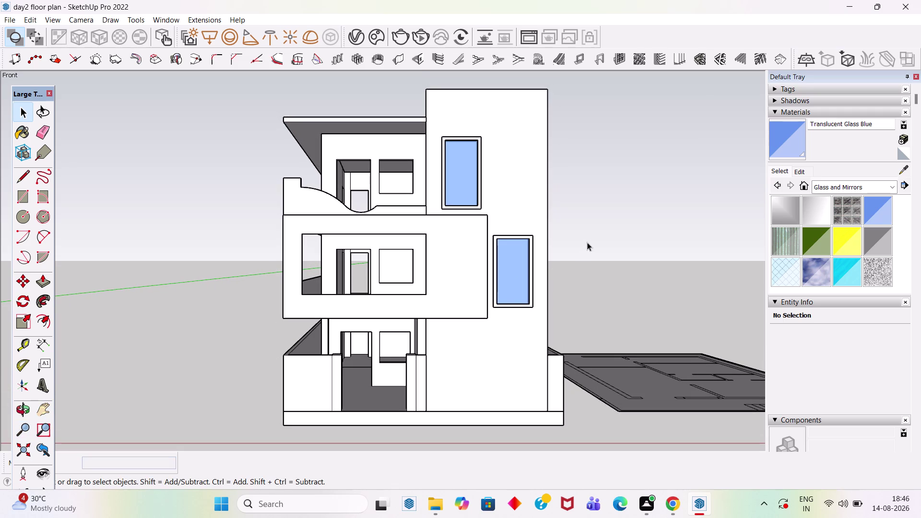
key(space)
Render the front view with V-Ray, zoom in and out on the image, then close it.
click(403, 36)
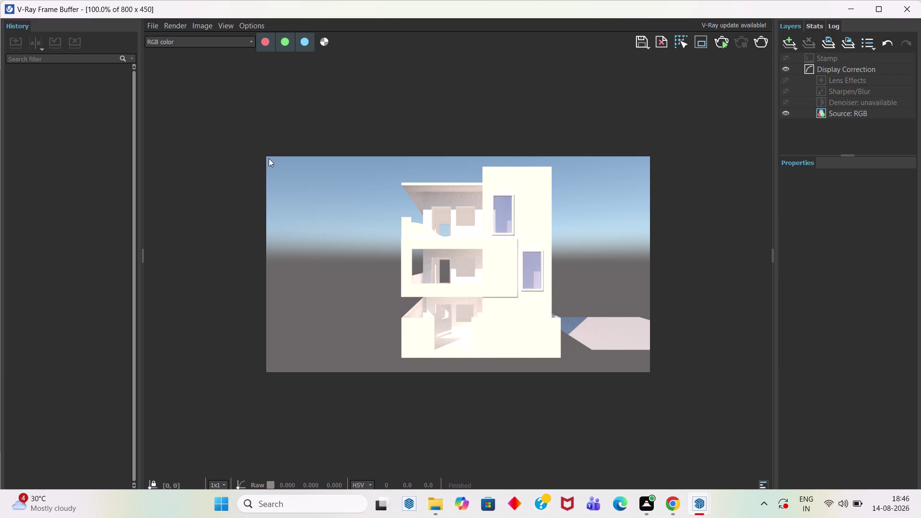
scroll(up, 3)
scroll(up, 3)
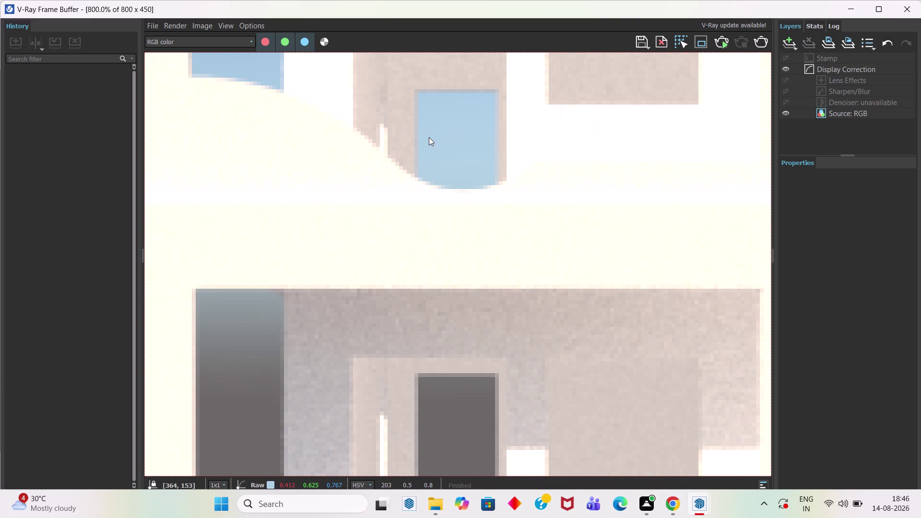
scroll(down, 3)
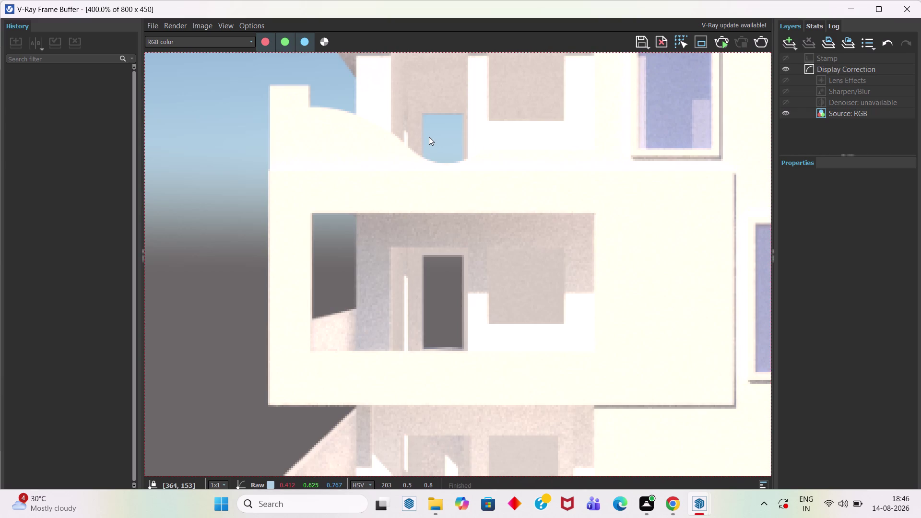
scroll(down, 3)
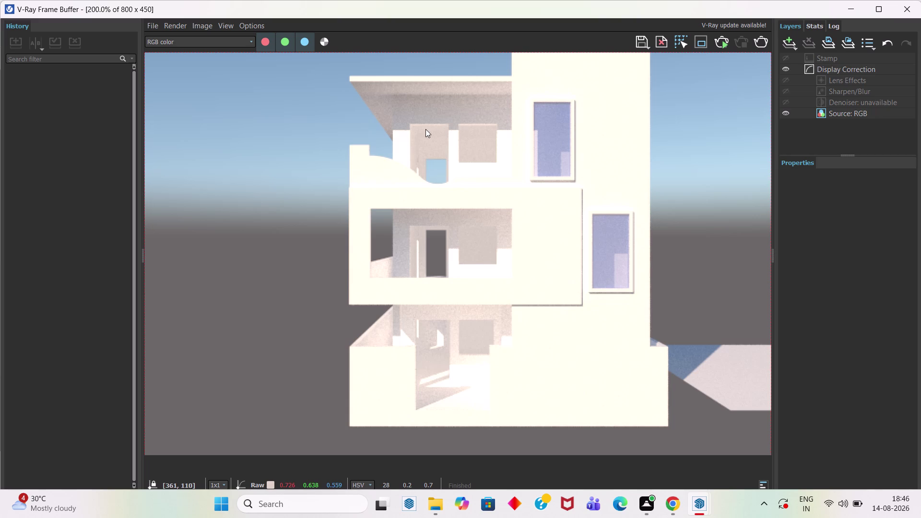
click(913, 9)
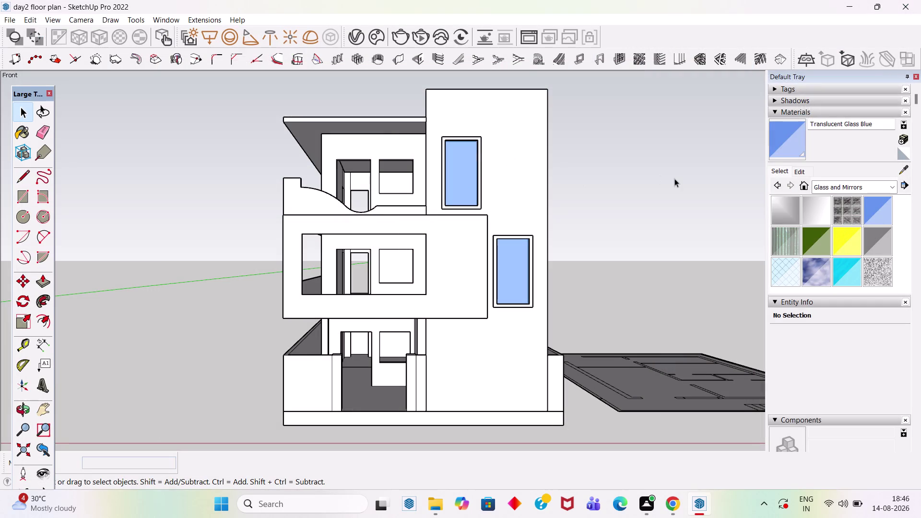
Add the front view as Scene 1 via View > Animation > Add Scene, then dismiss its tab menu.
click(675, 179)
click(53, 20)
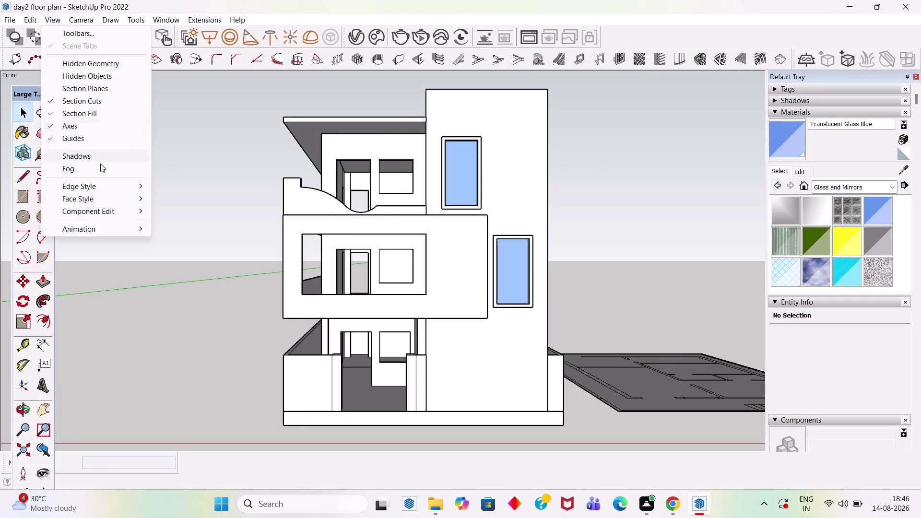
click(94, 230)
click(213, 229)
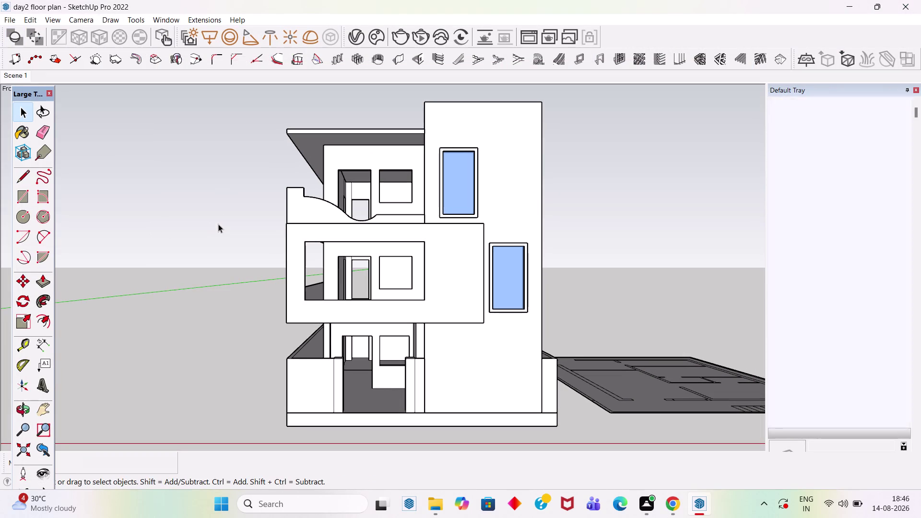
click(181, 176)
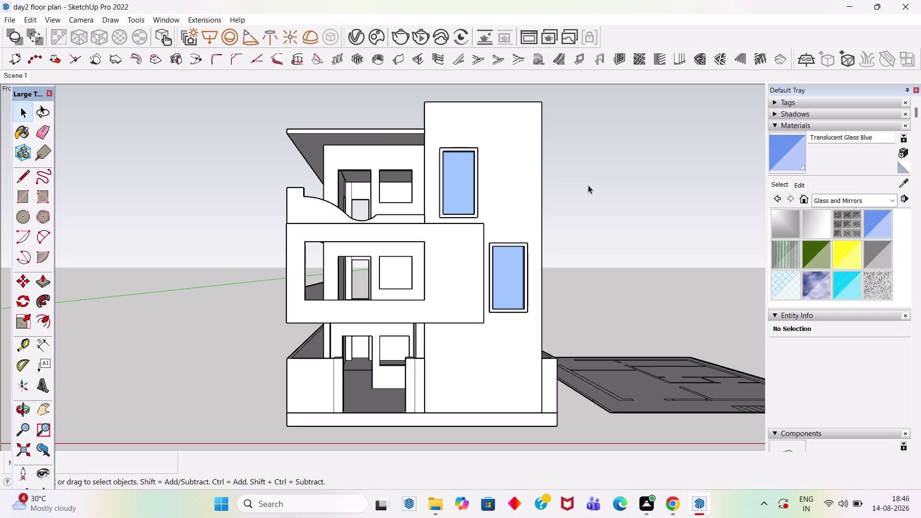
right_click(15, 73)
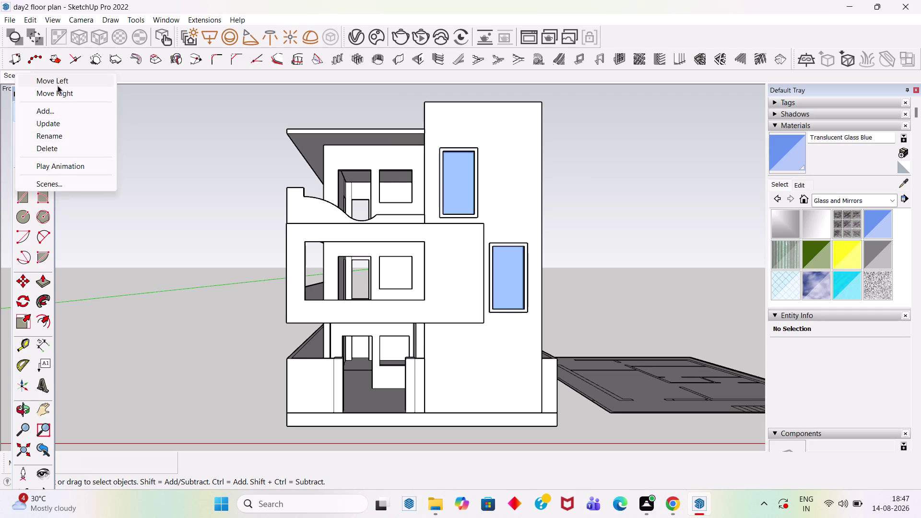
click(176, 111)
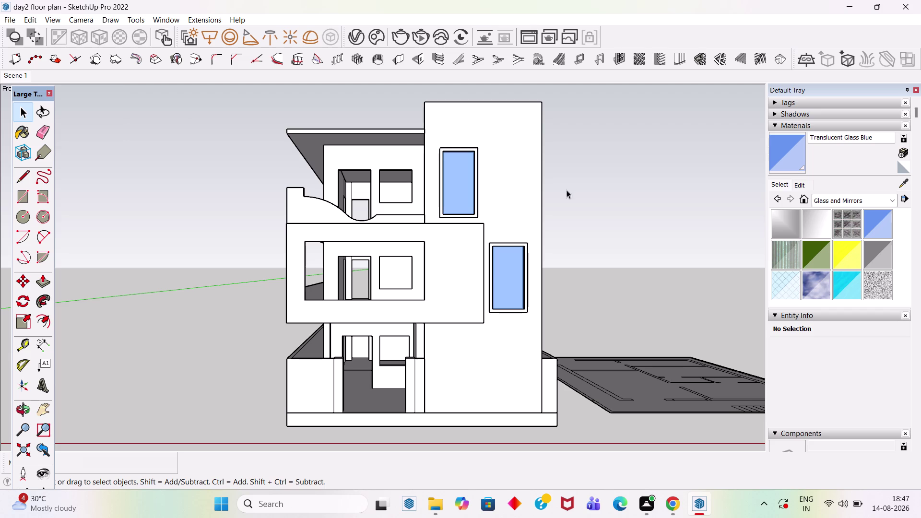
click(565, 177)
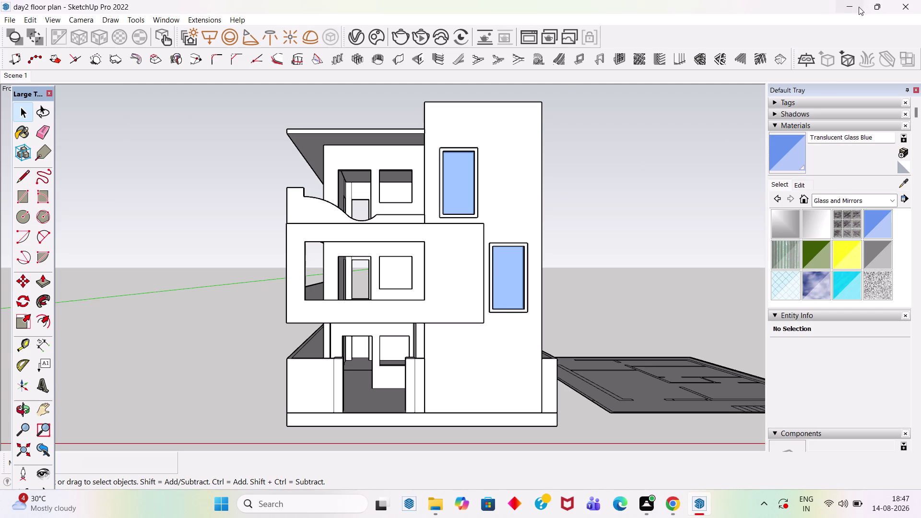